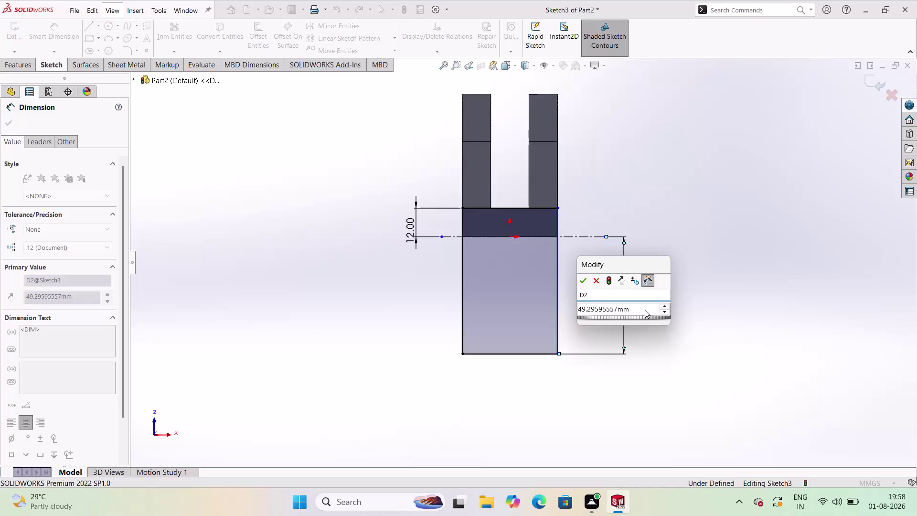
Change the rectangle's vertical dimension value to 39.
double_click(645, 309)
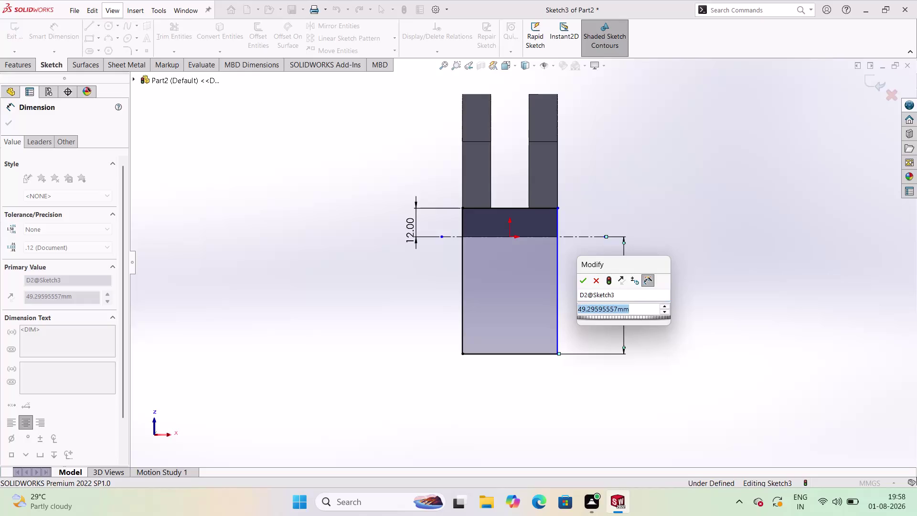
text(39)
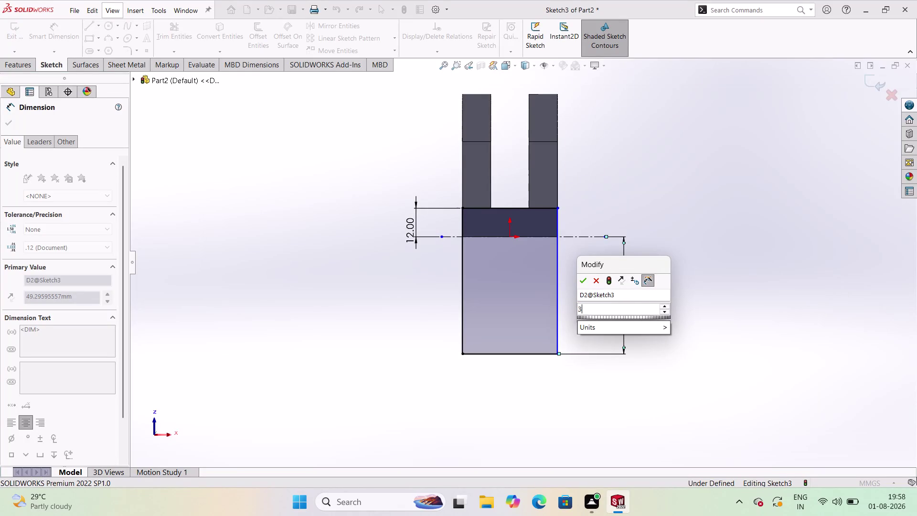
key(9)
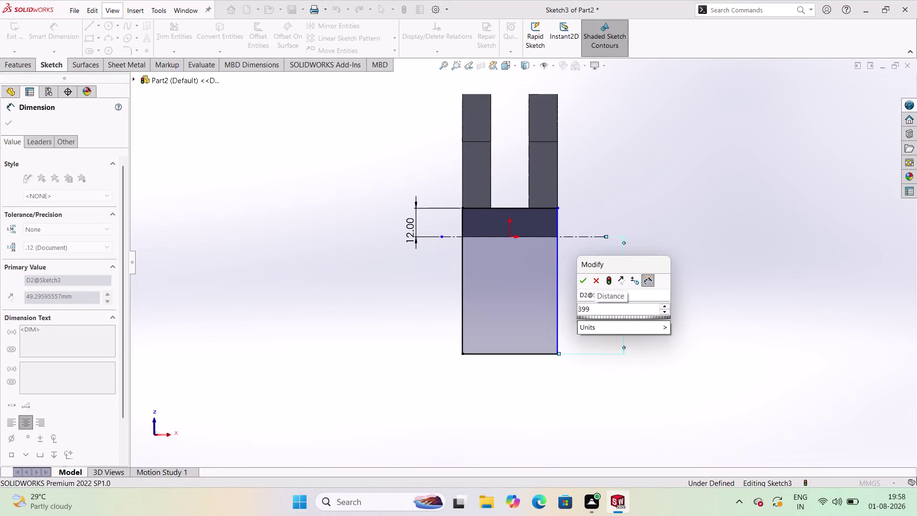
key(BackSpace)
key(Return)
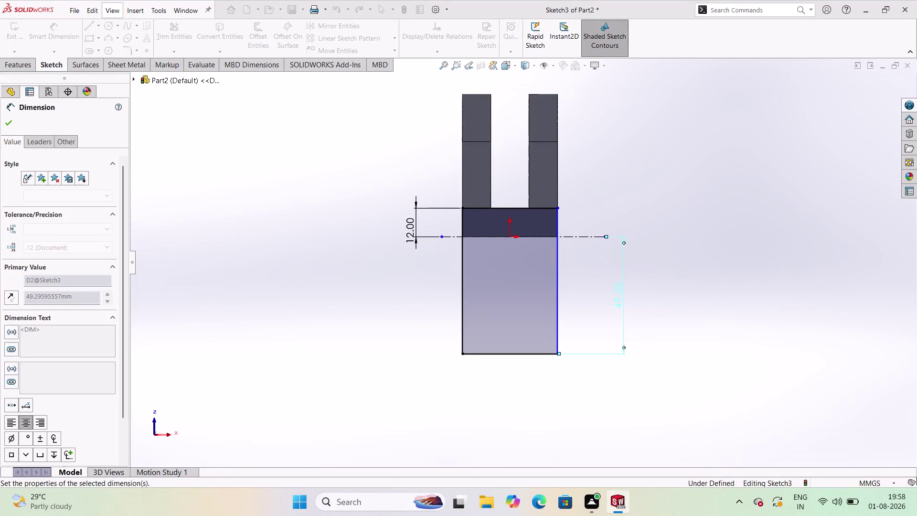
click(676, 265)
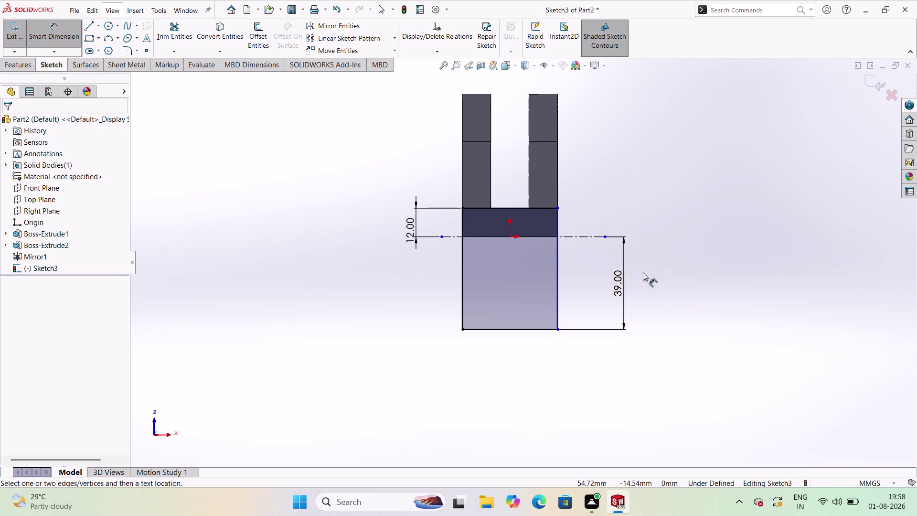
Replace the height dimension with a new top-to-bottom dimension entered as 88-49.
click(621, 279)
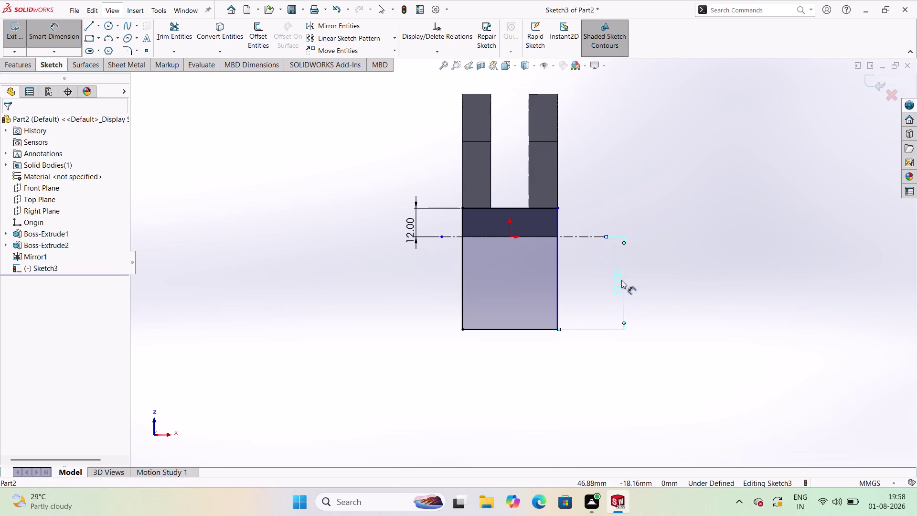
key(Delete)
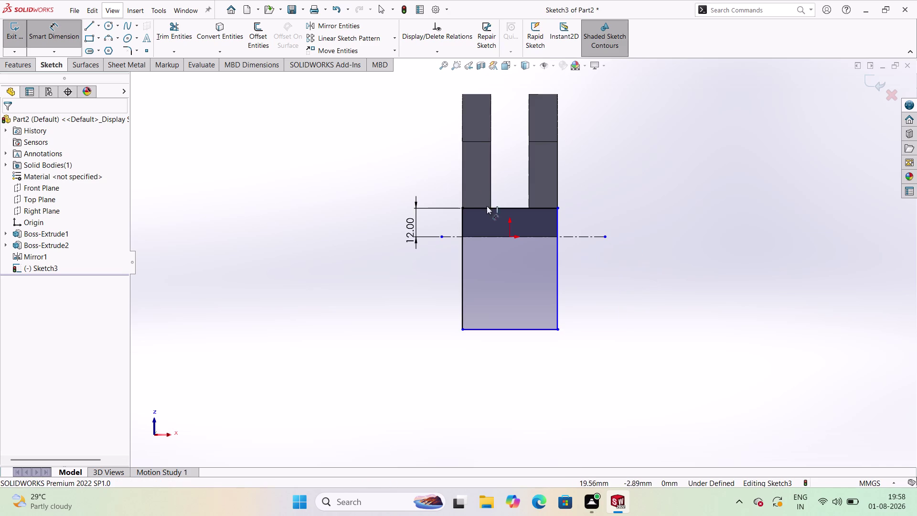
click(545, 207)
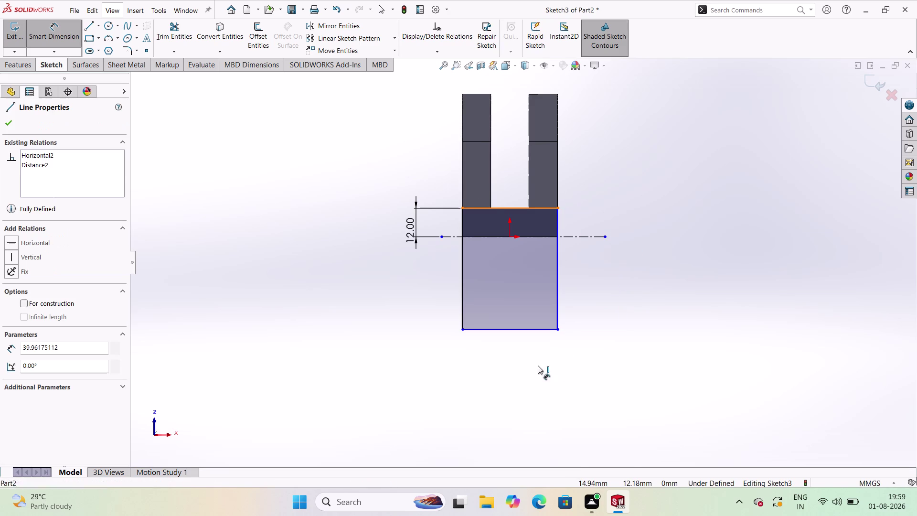
click(541, 328)
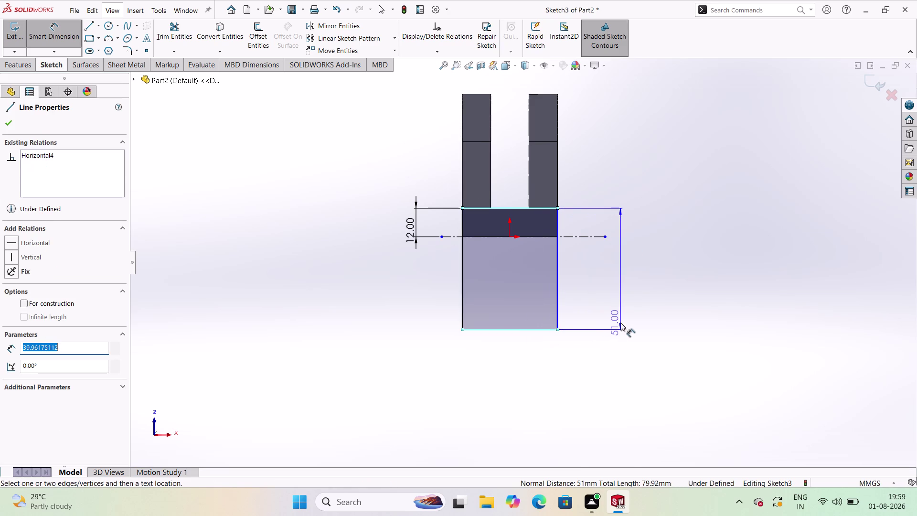
click(623, 322)
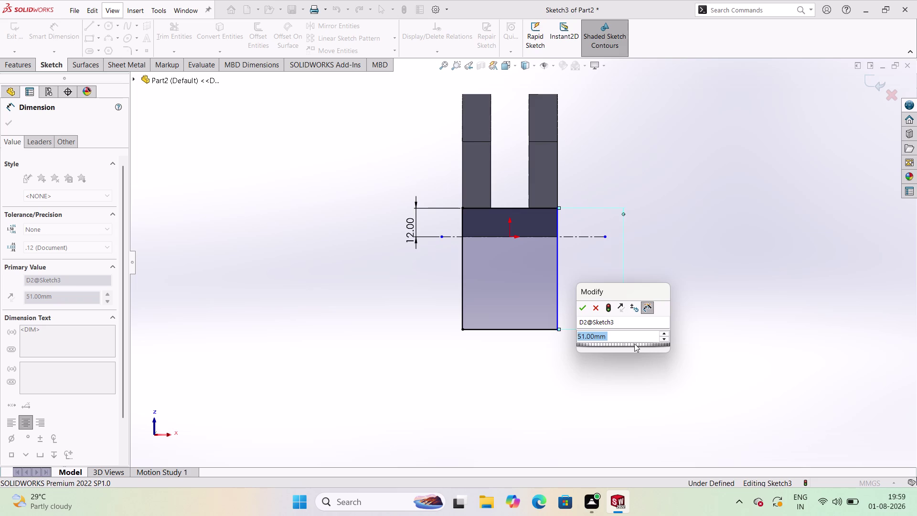
text(88)
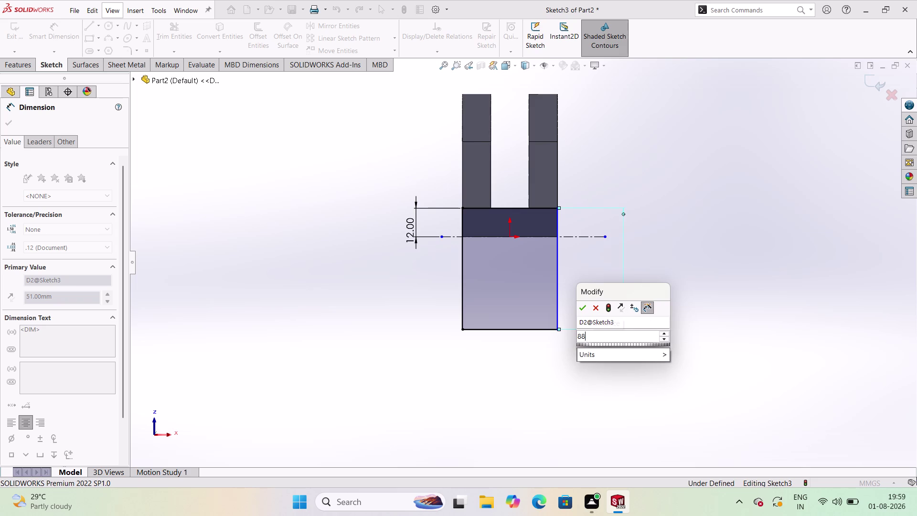
text(-)
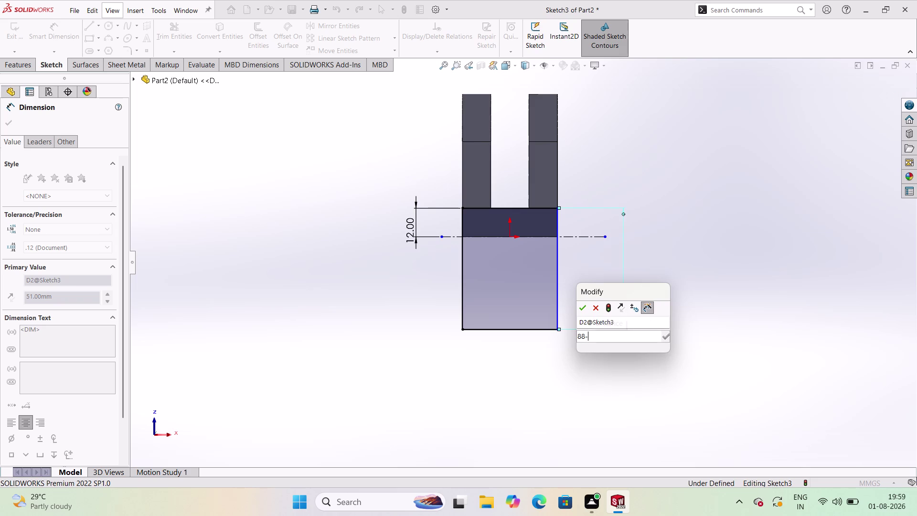
text(49)
key(Return)
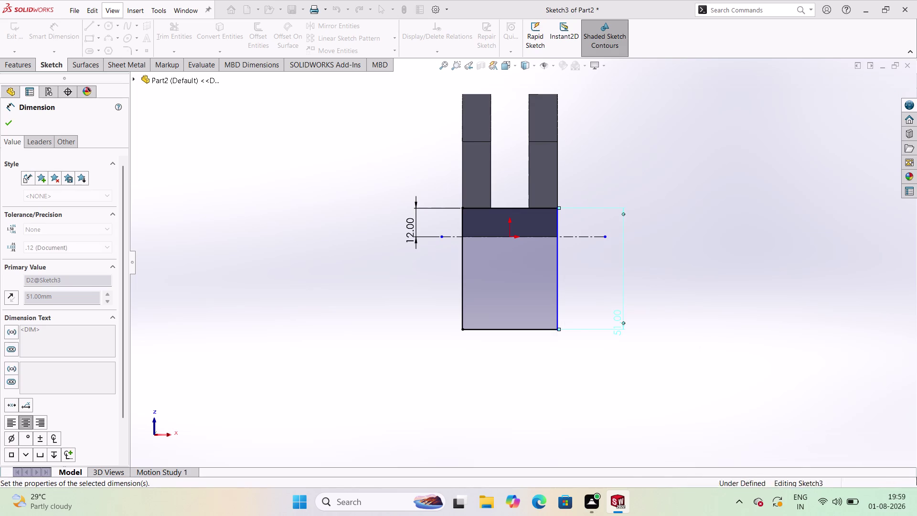
click(646, 334)
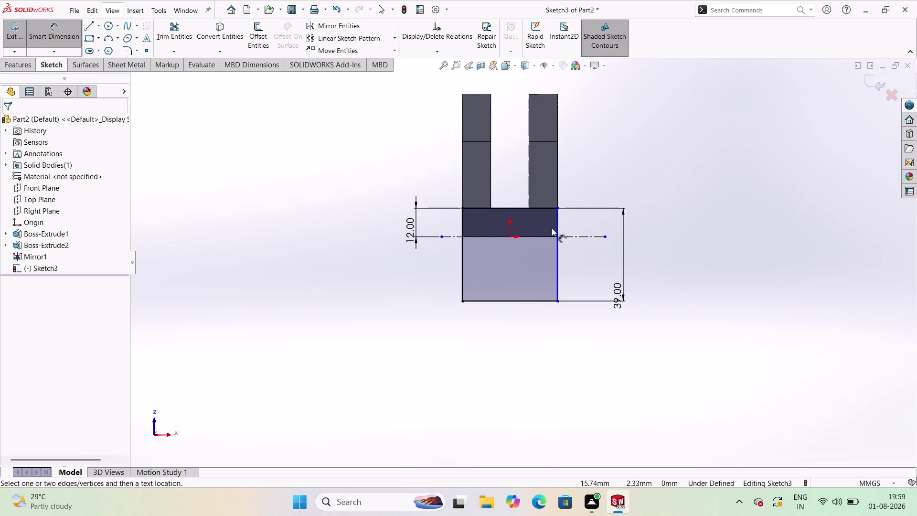
Dimension the rectangle's top edge, keeping the 39.96 width.
click(111, 27)
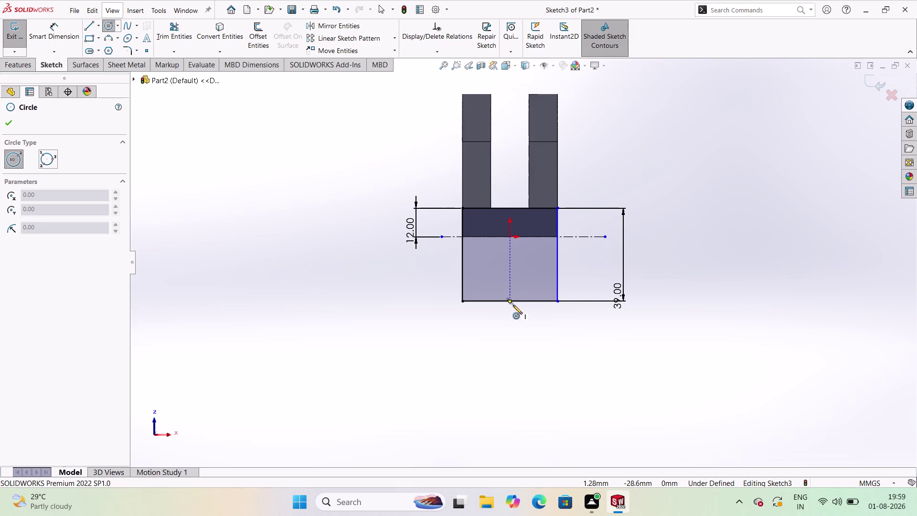
click(60, 34)
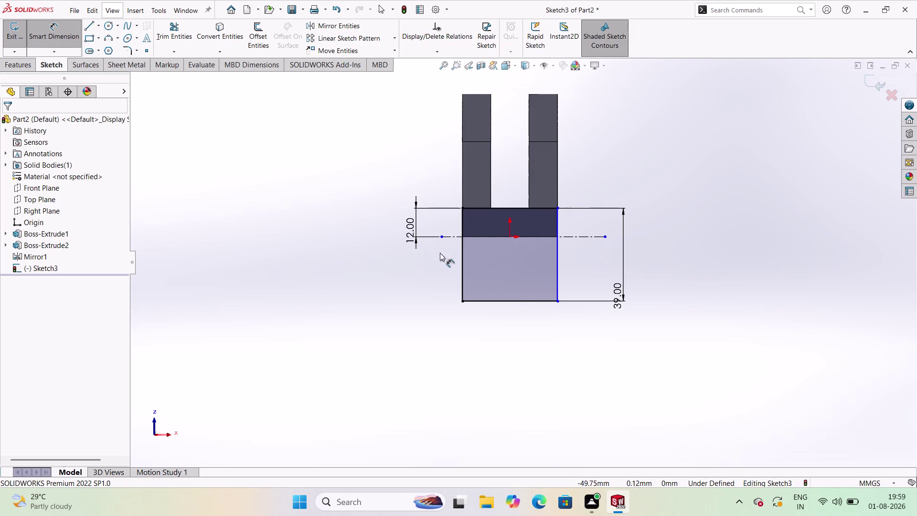
click(520, 208)
click(513, 179)
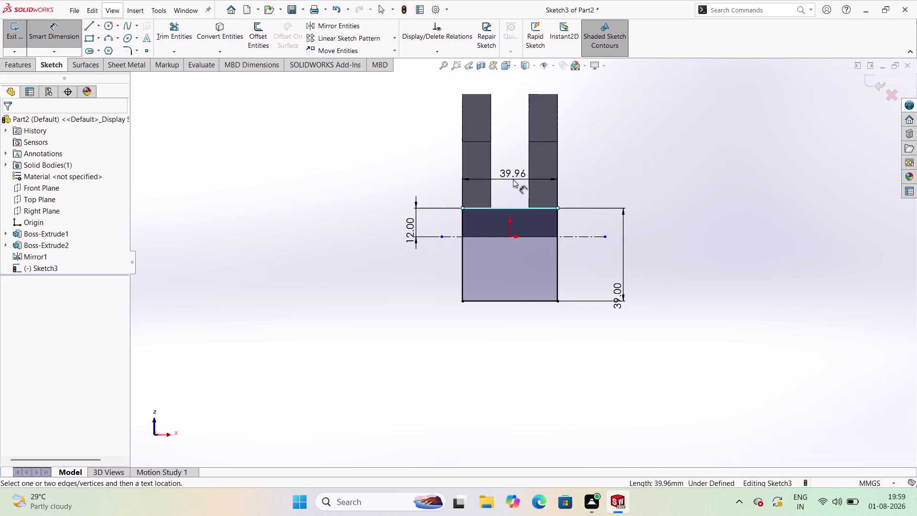
double_click(511, 175)
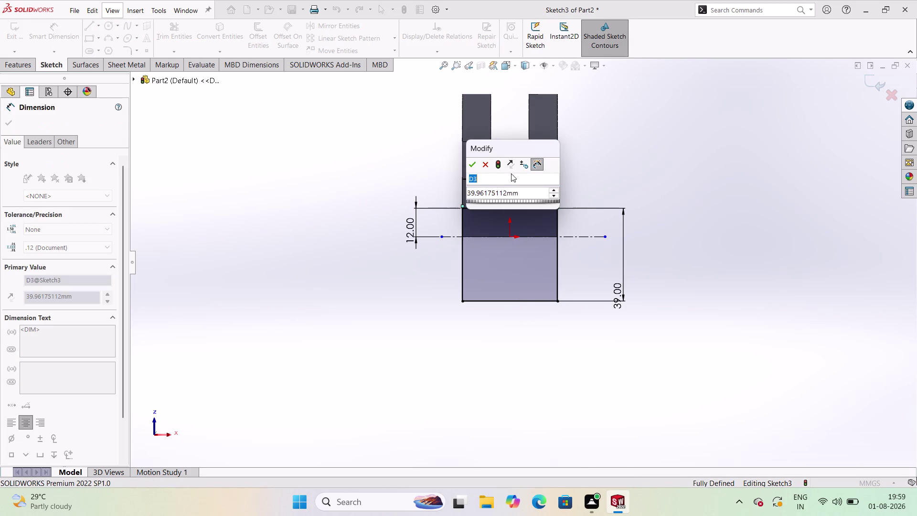
text(40)
key(Return)
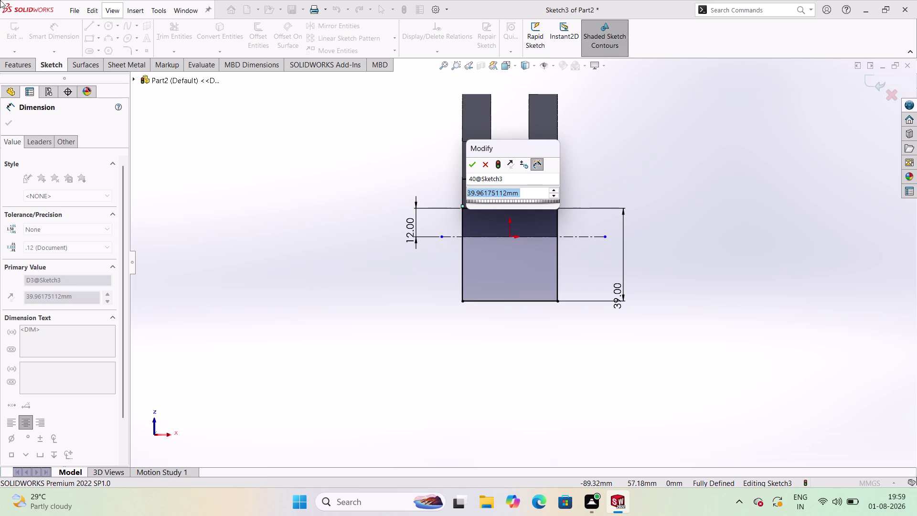
click(466, 159)
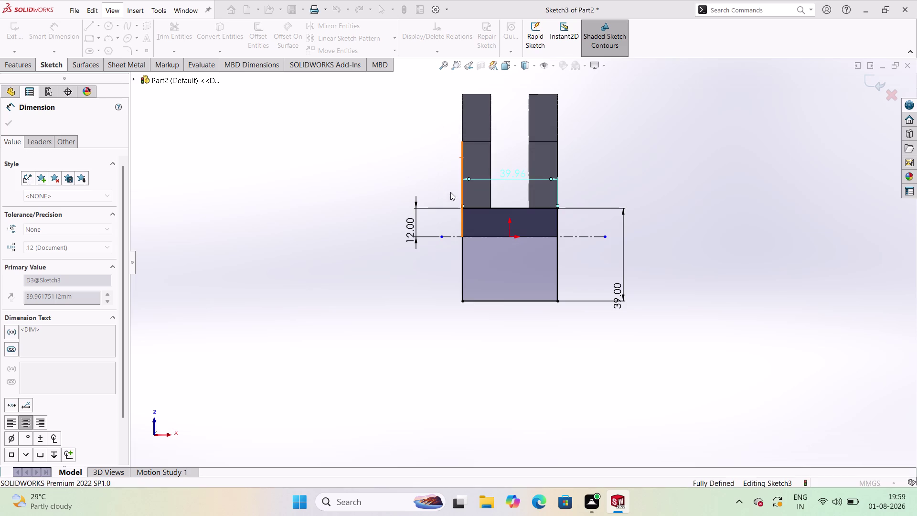
click(180, 177)
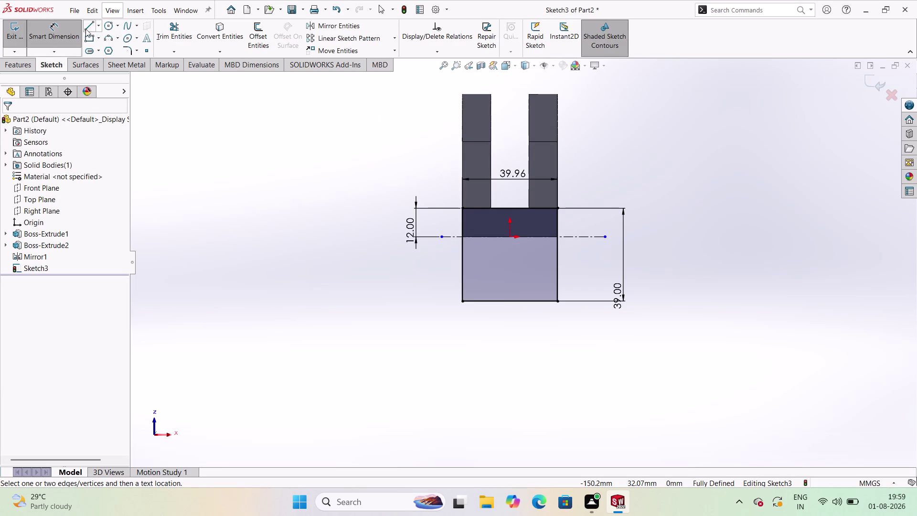
click(53, 38)
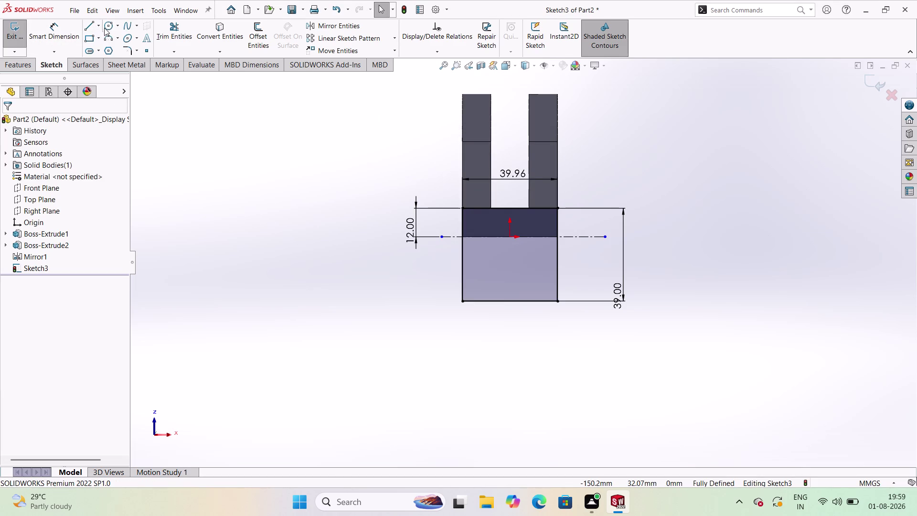
Draw a circle at the bottom edge midpoint and dimension it Ø40.
click(104, 27)
click(479, 285)
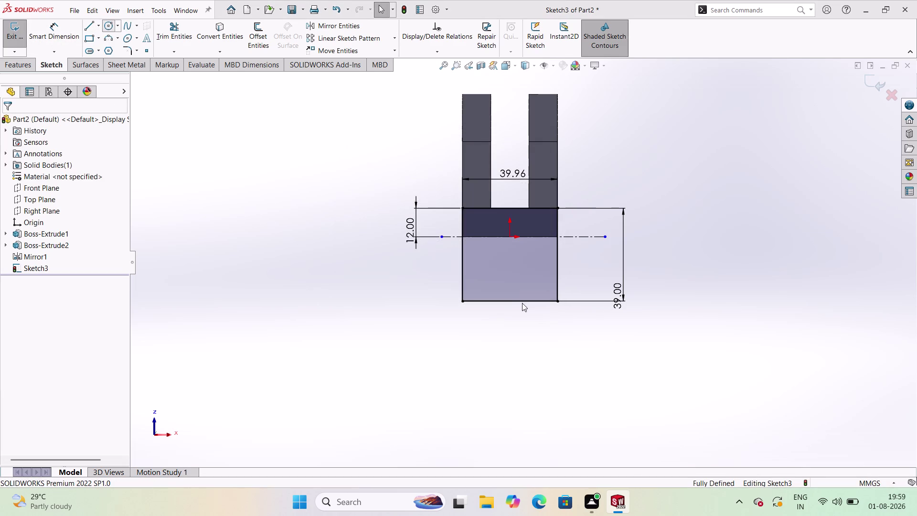
click(510, 303)
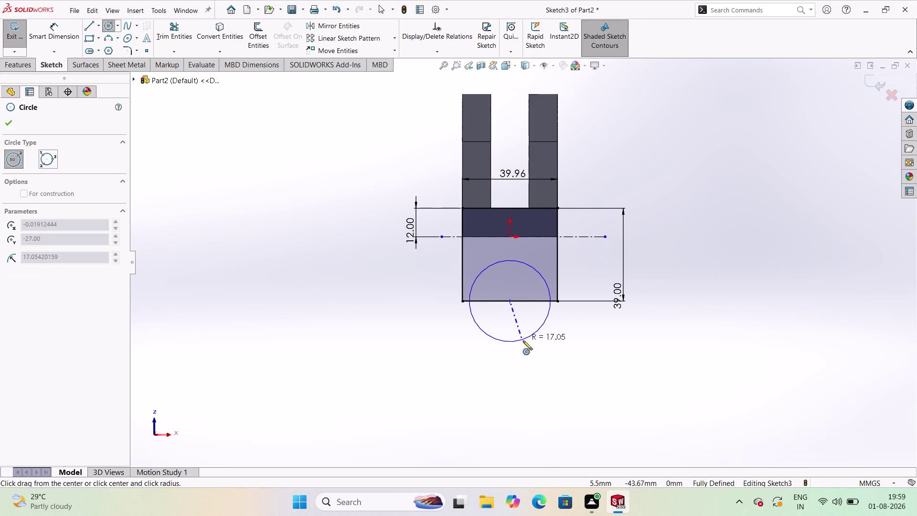
click(524, 341)
click(44, 34)
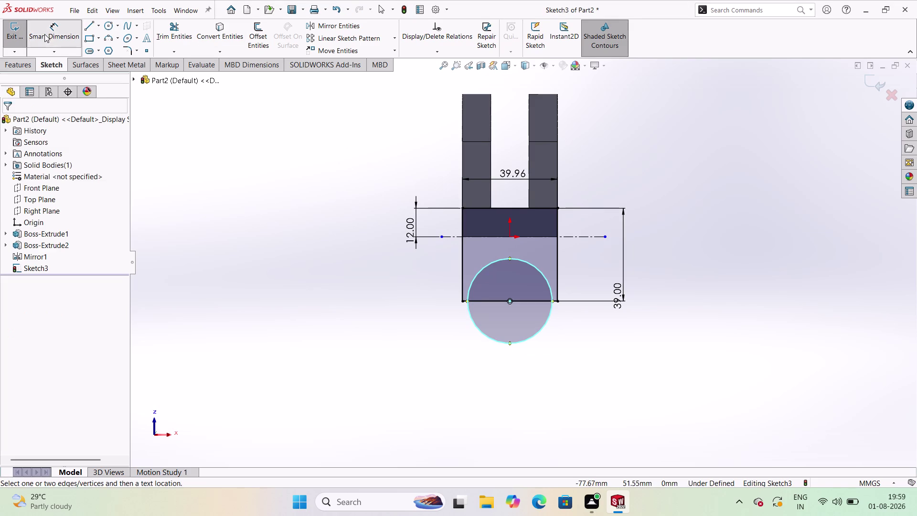
click(496, 340)
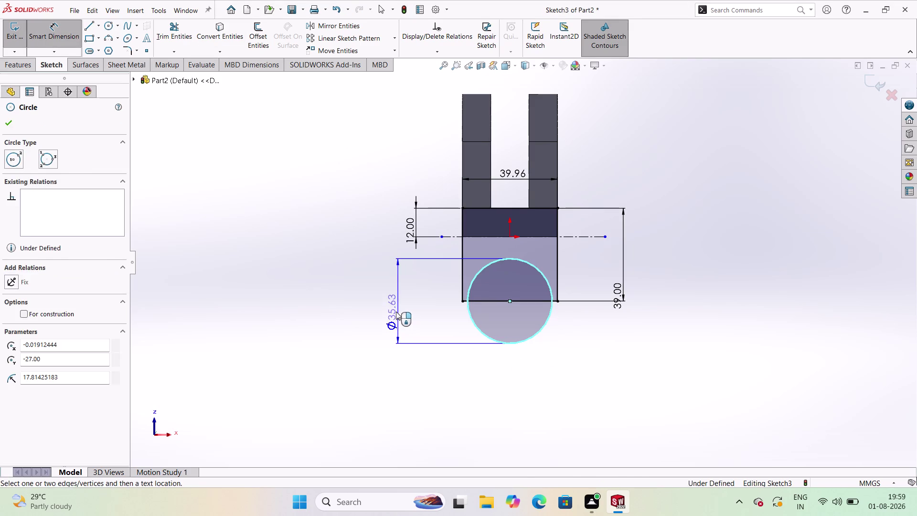
click(396, 312)
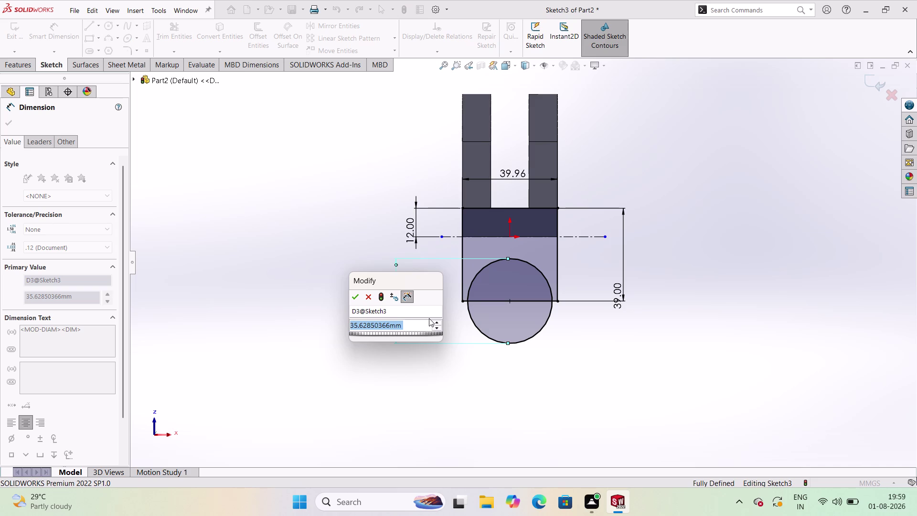
text(40)
key(Return)
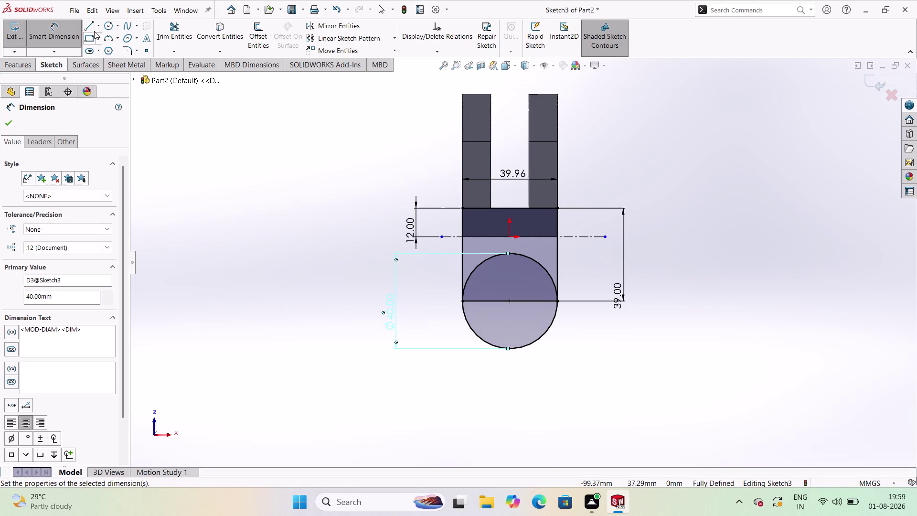
click(108, 28)
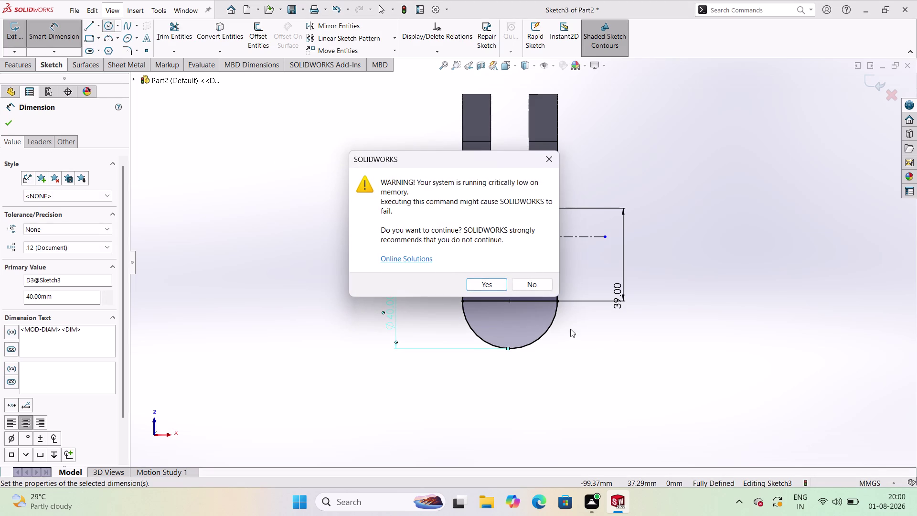
Add a concentric hole circle at the arc centre dimensioned Ø16.
click(495, 287)
click(512, 302)
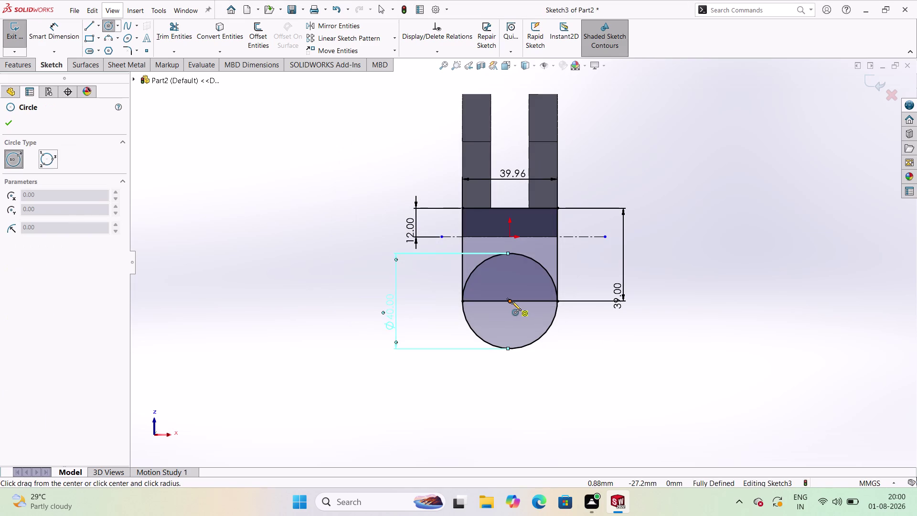
click(520, 321)
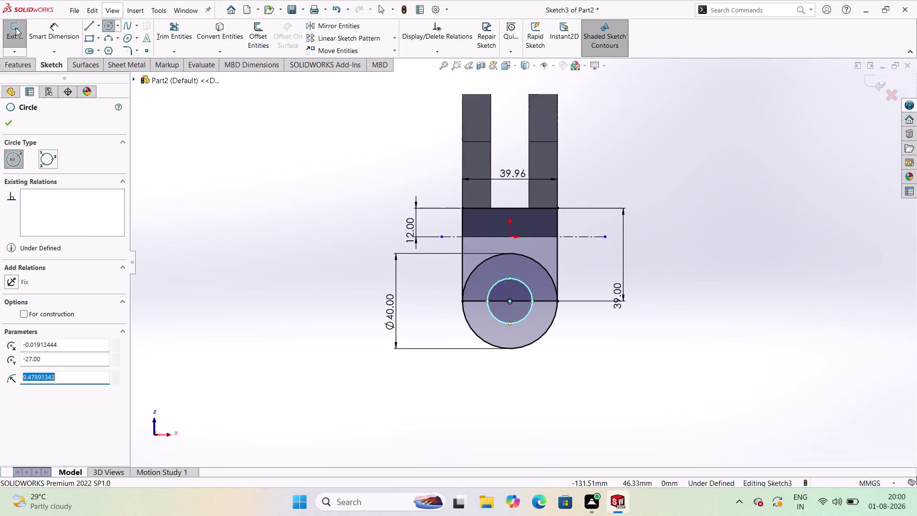
click(63, 38)
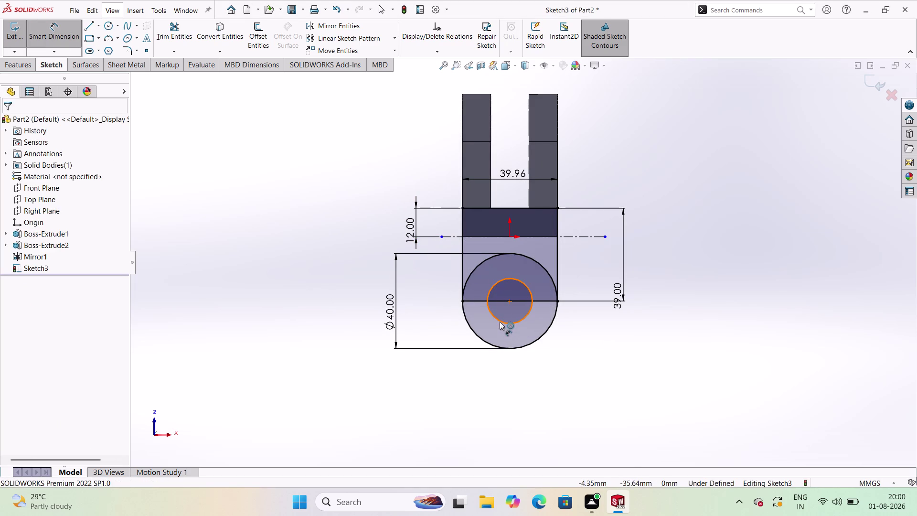
drag(500, 321, 510, 323)
drag(594, 326, 599, 326)
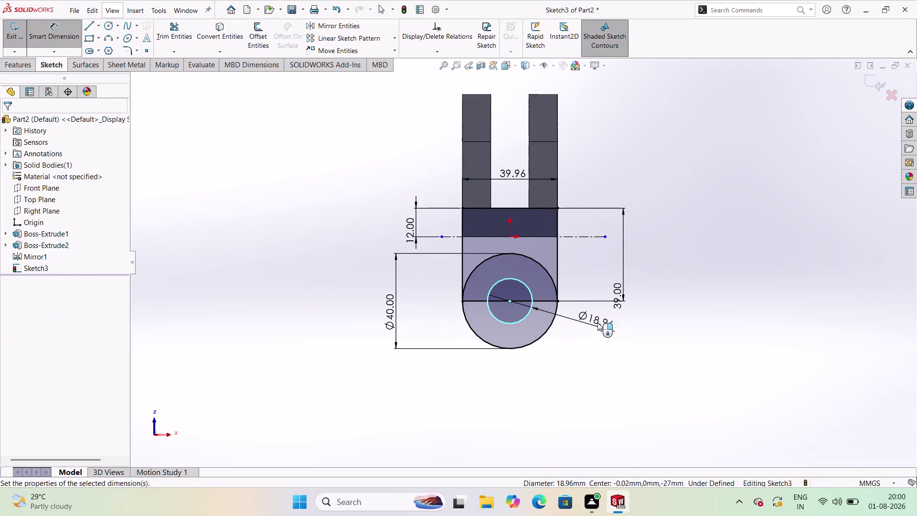
text(16)
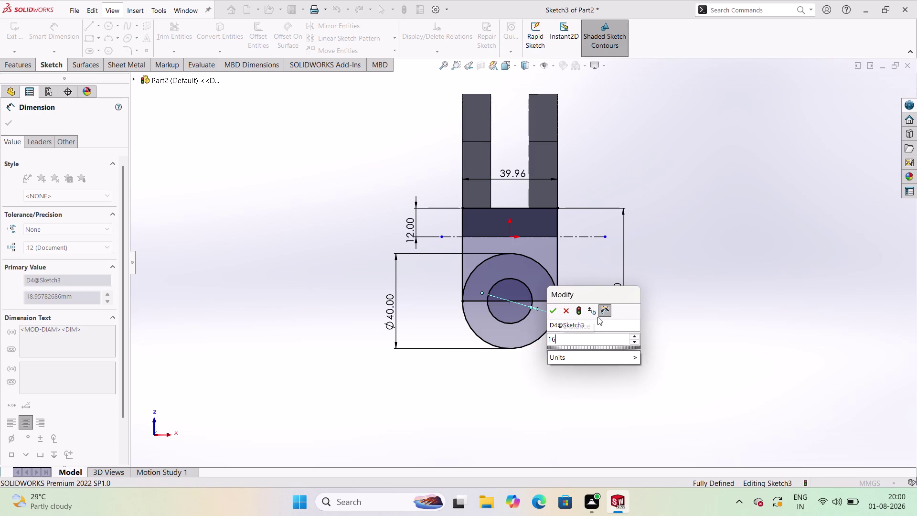
key(Return)
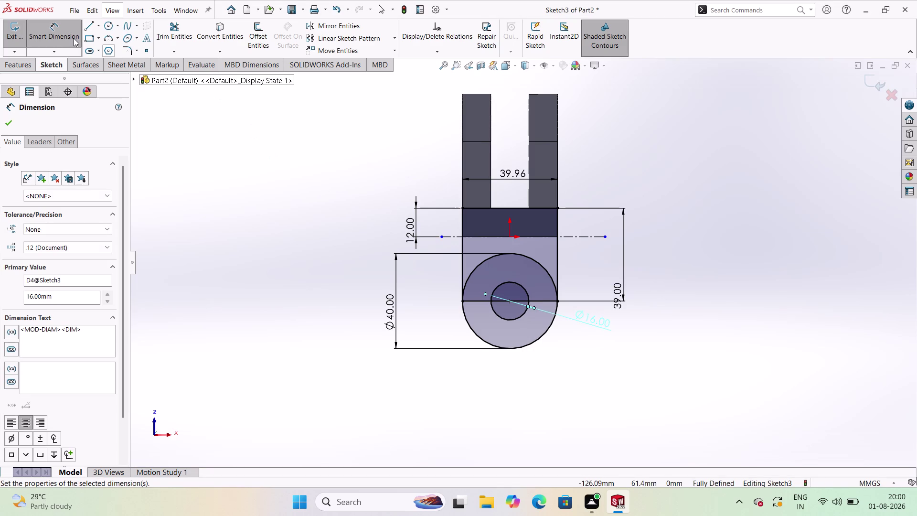
Trim away the Ø40 circle's upper arc, then exit Sketch3.
click(71, 38)
click(171, 28)
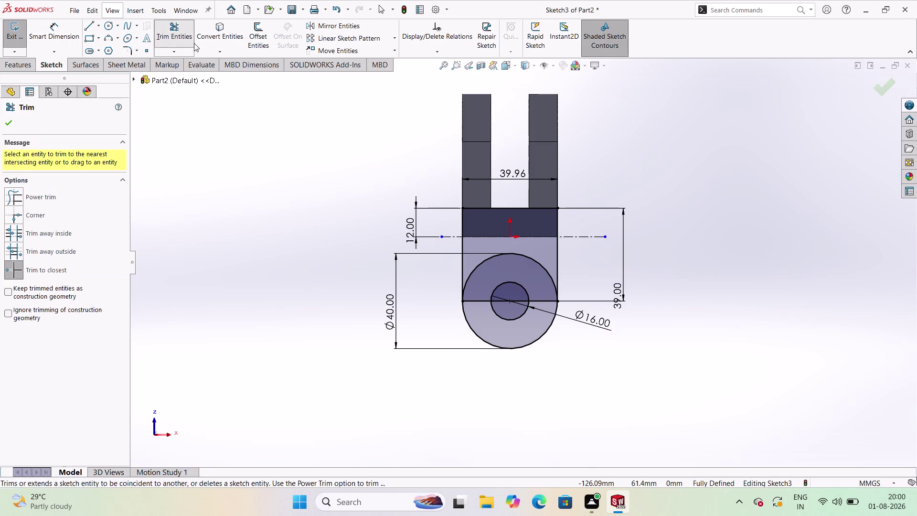
click(477, 303)
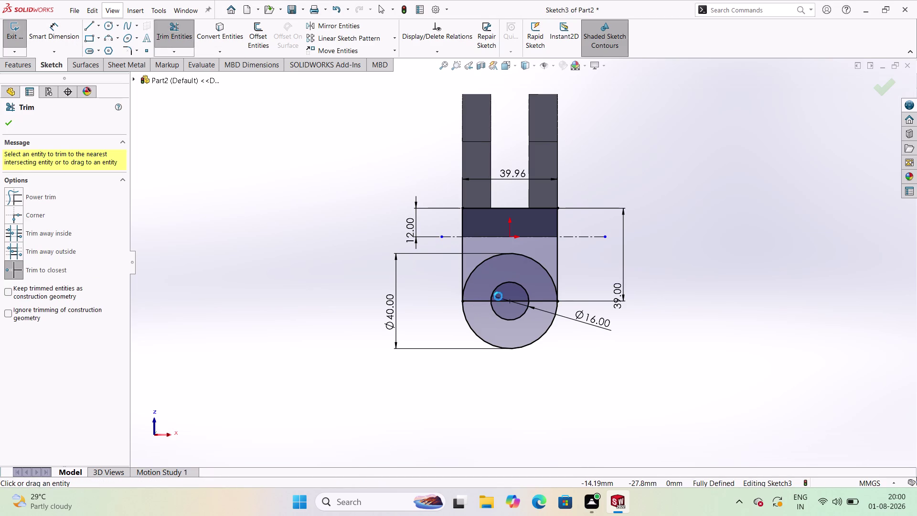
click(500, 260)
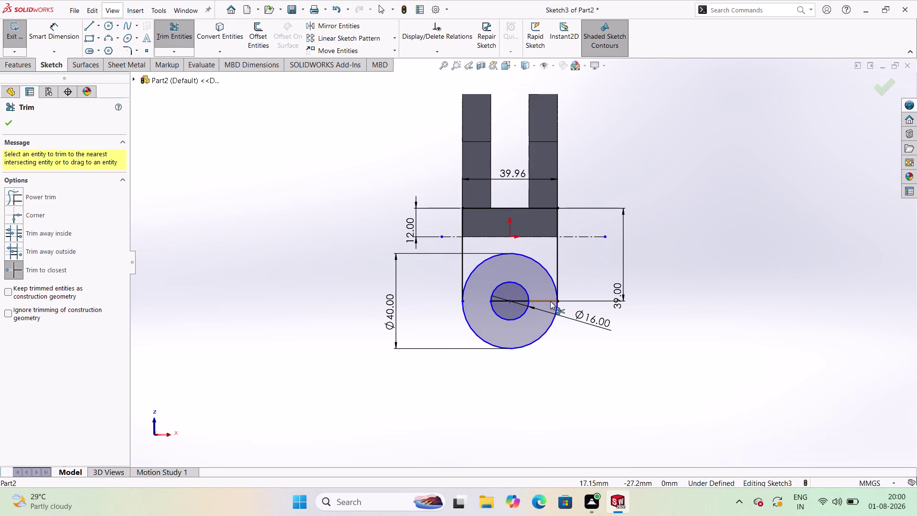
click(551, 301)
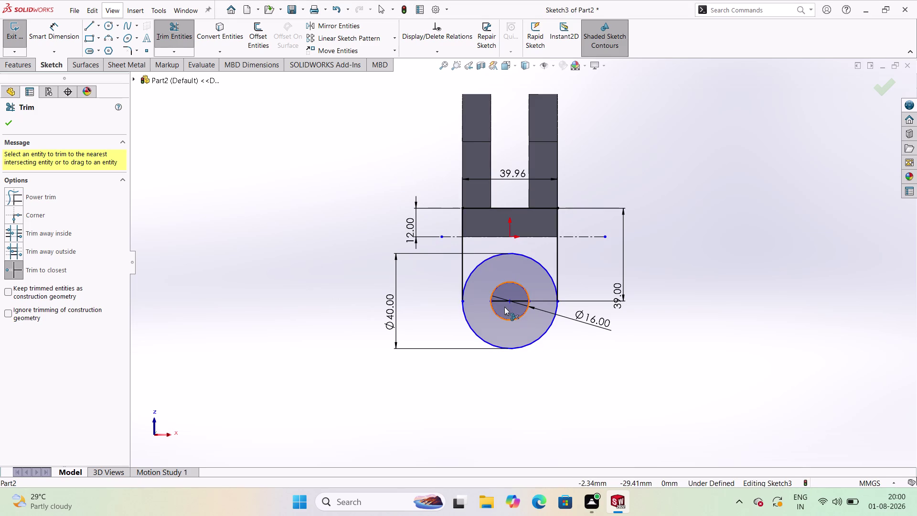
click(502, 300)
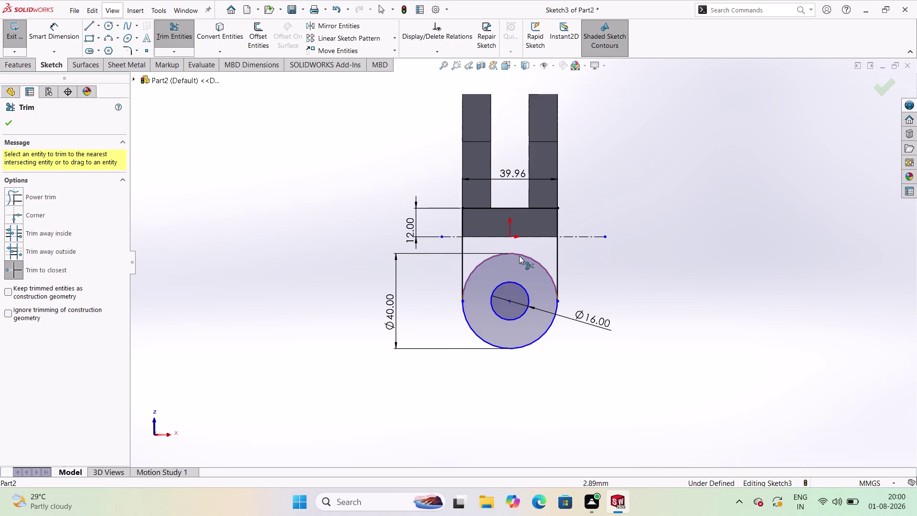
click(522, 253)
click(177, 39)
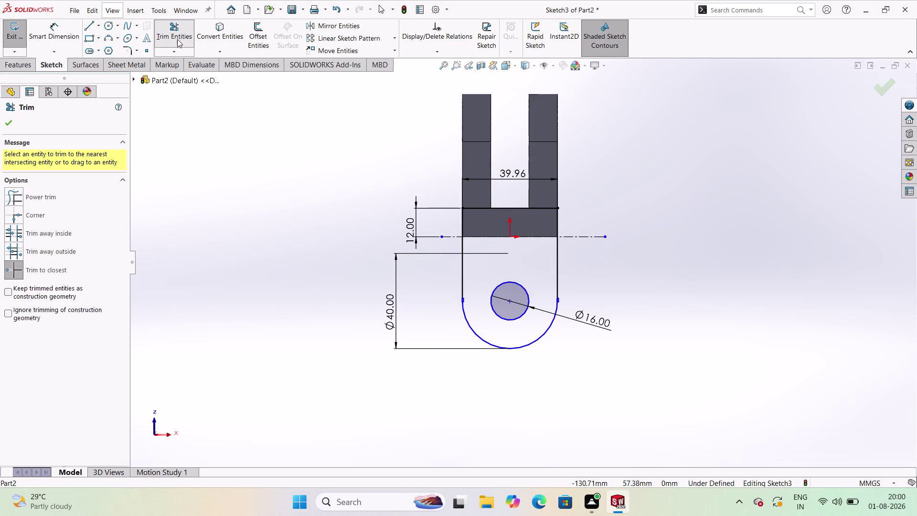
click(49, 35)
click(20, 32)
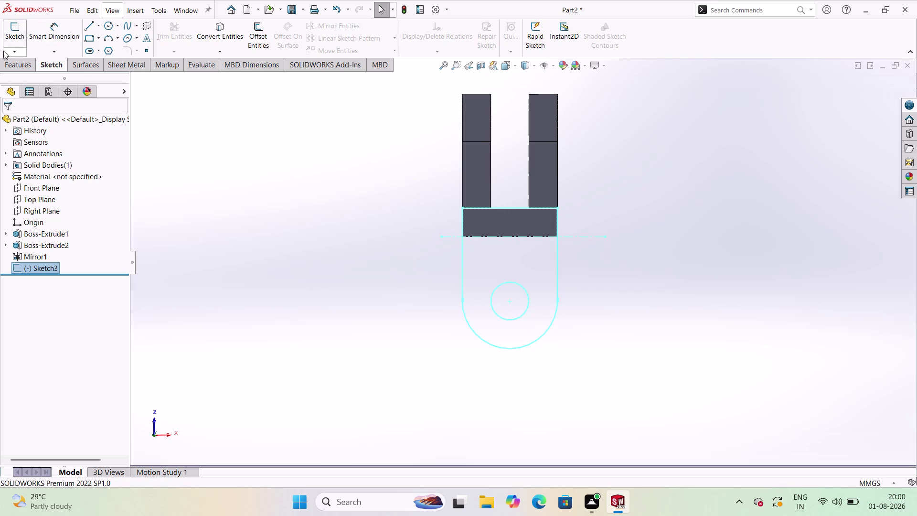
click(26, 69)
click(17, 44)
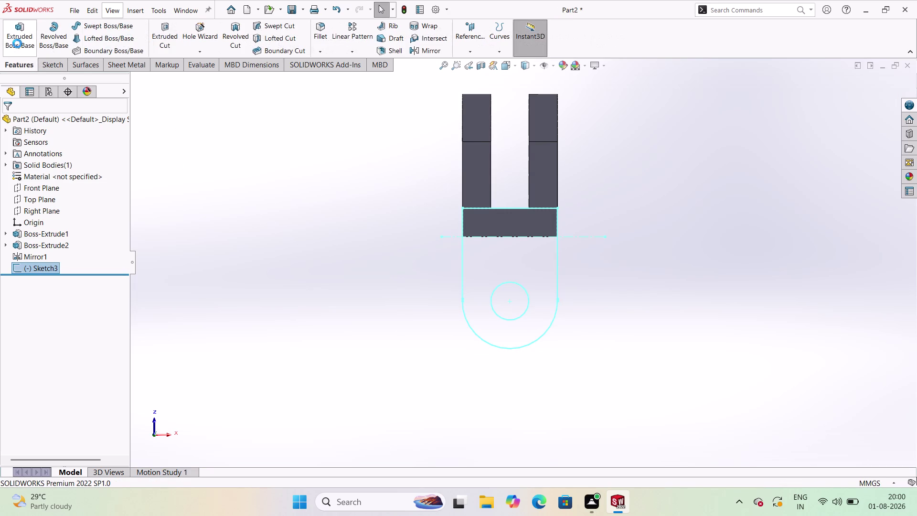
click(494, 285)
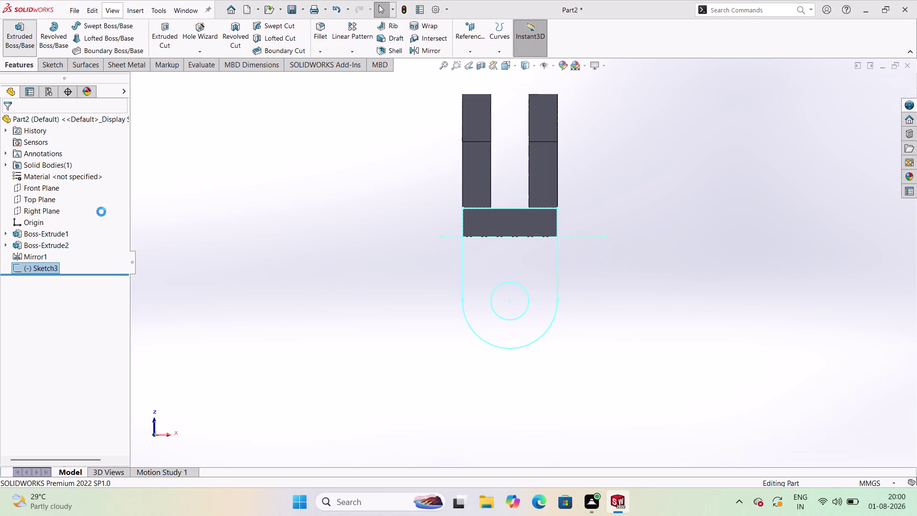
middle_drag(292, 219, 246, 277)
scroll(down, 3)
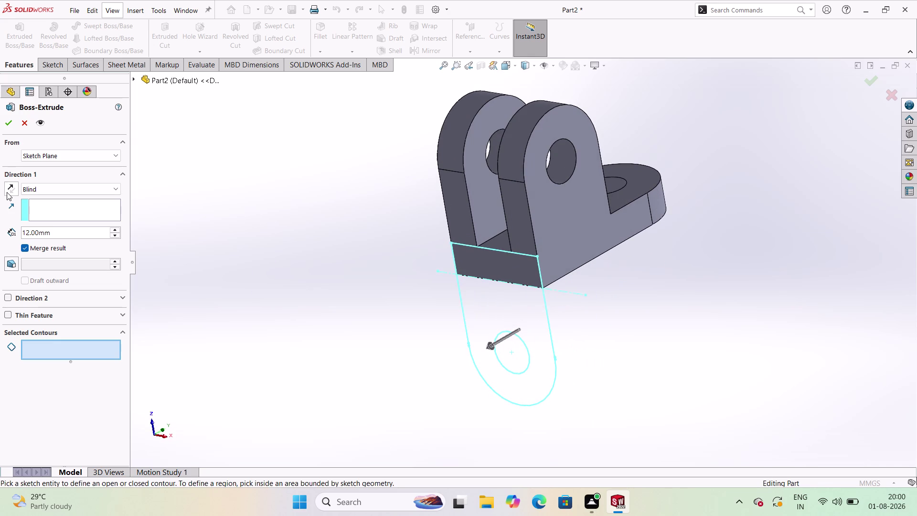
click(7, 192)
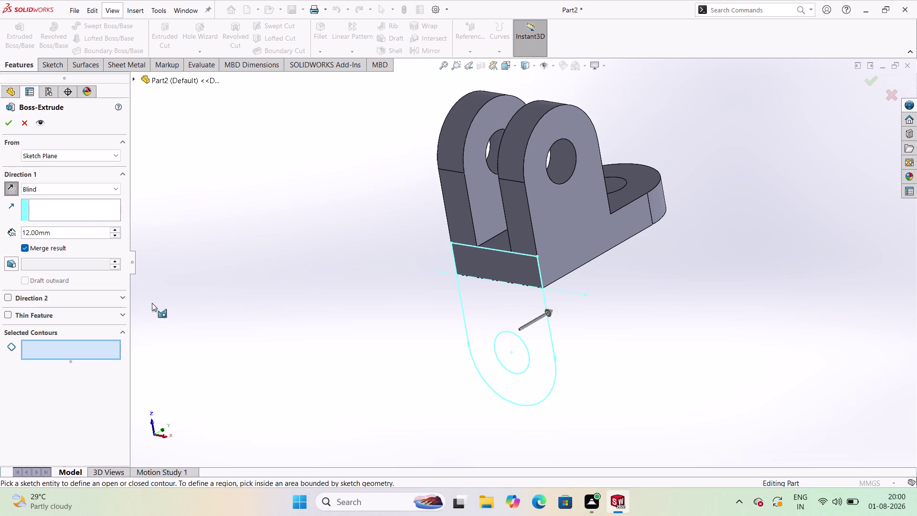
click(6, 119)
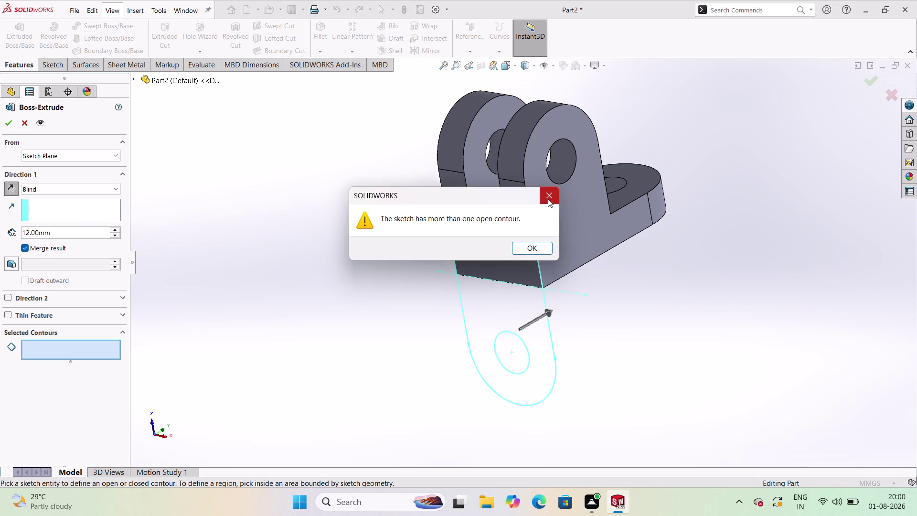
click(549, 194)
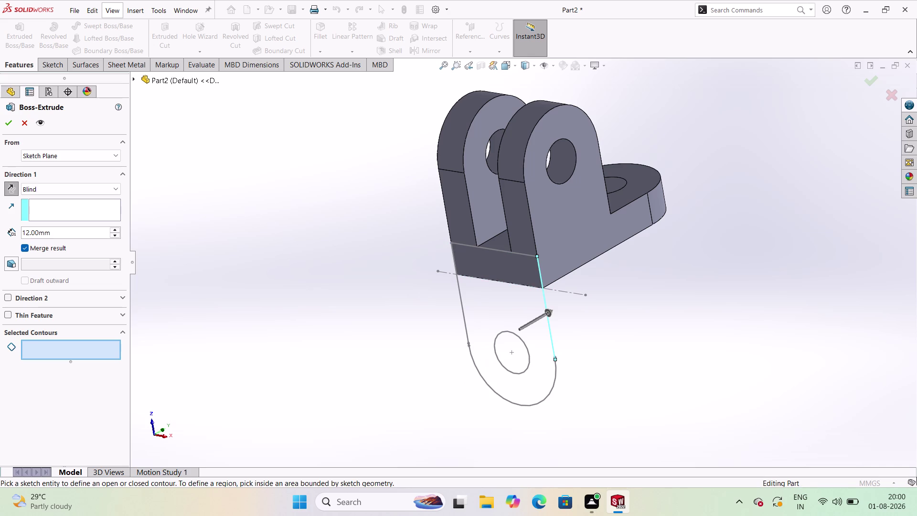
click(24, 121)
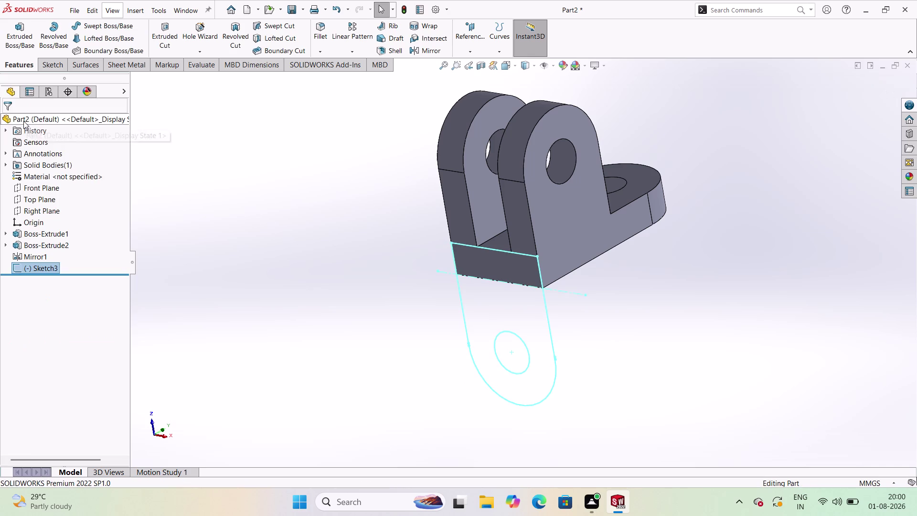
Cancel an Edit Sketch Plane attempt on Sketch3 and choose Edit Sketch instead.
double_click(46, 264)
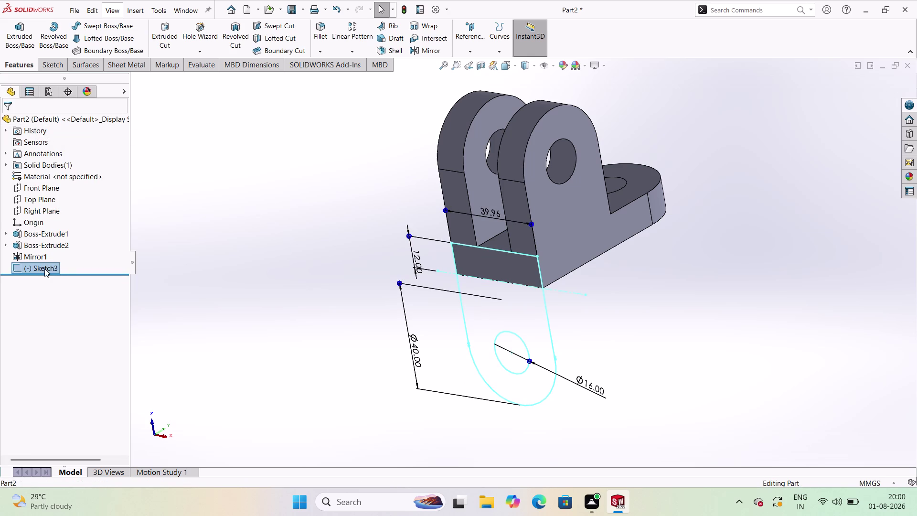
click(48, 266)
click(58, 243)
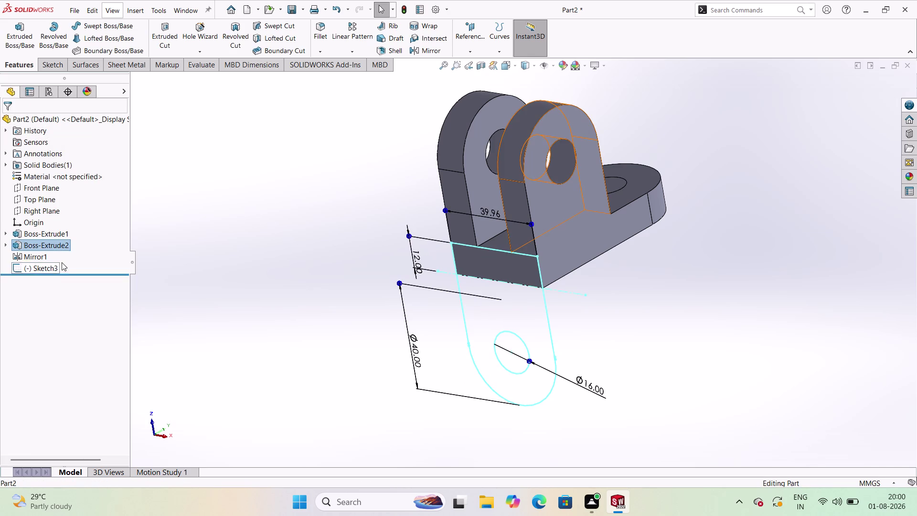
click(52, 268)
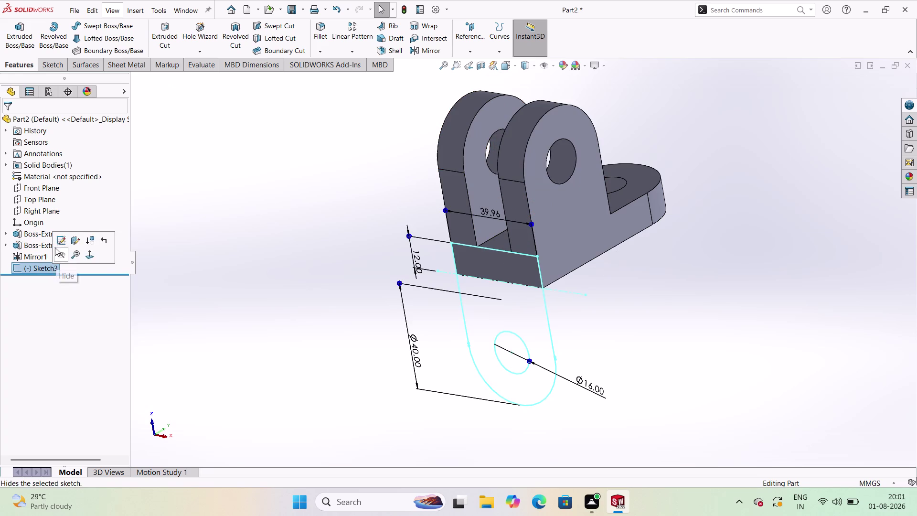
click(69, 237)
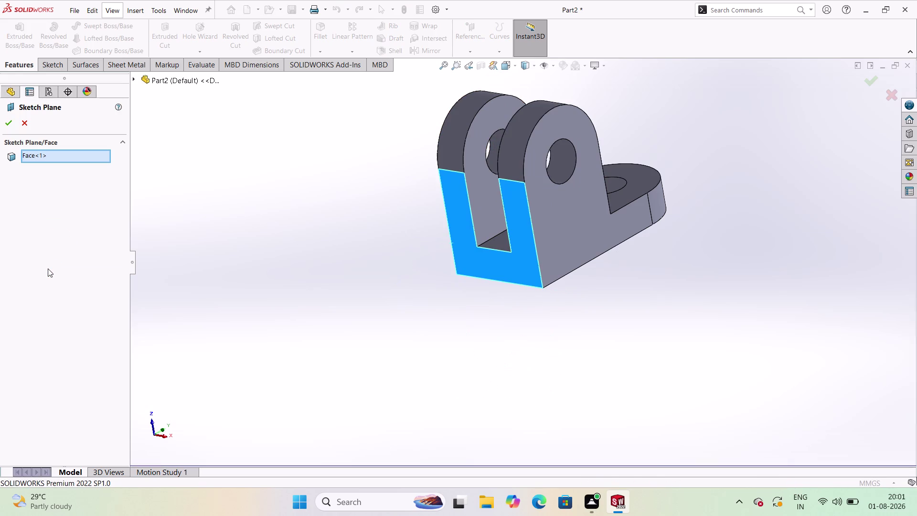
click(28, 125)
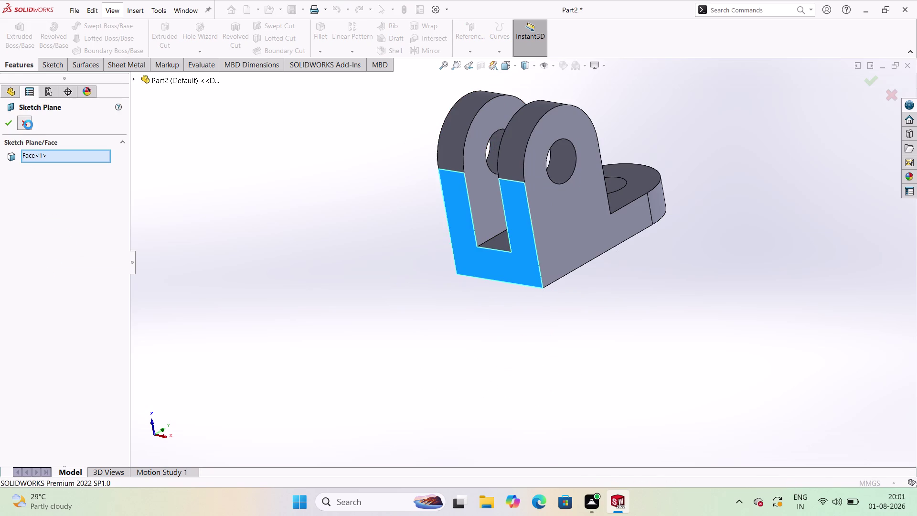
click(54, 270)
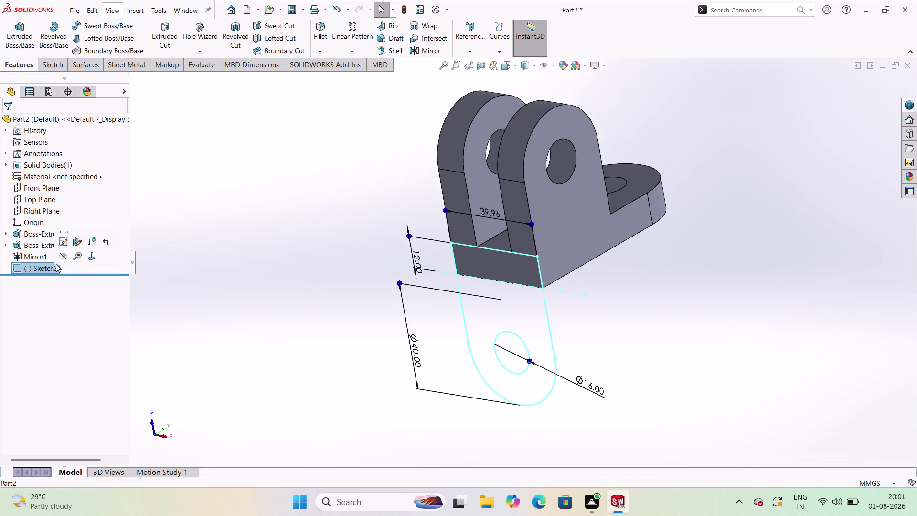
click(53, 267)
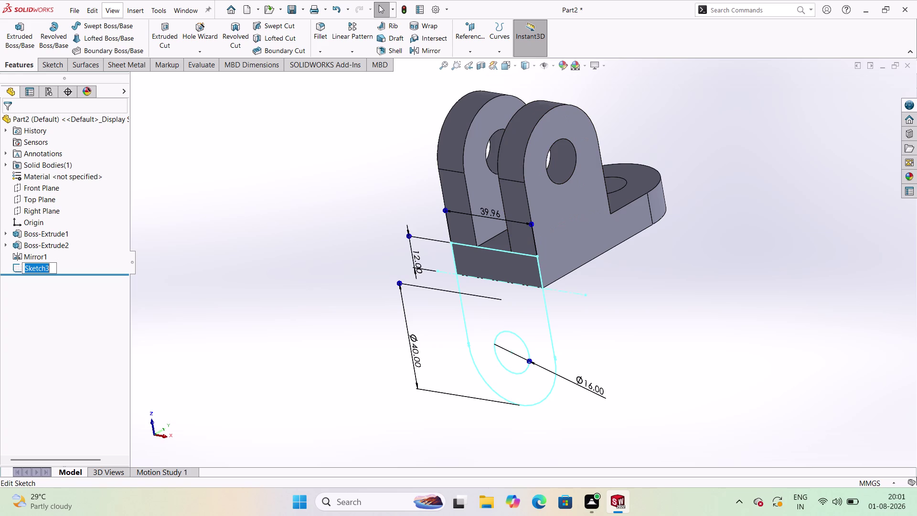
click(56, 267)
click(100, 310)
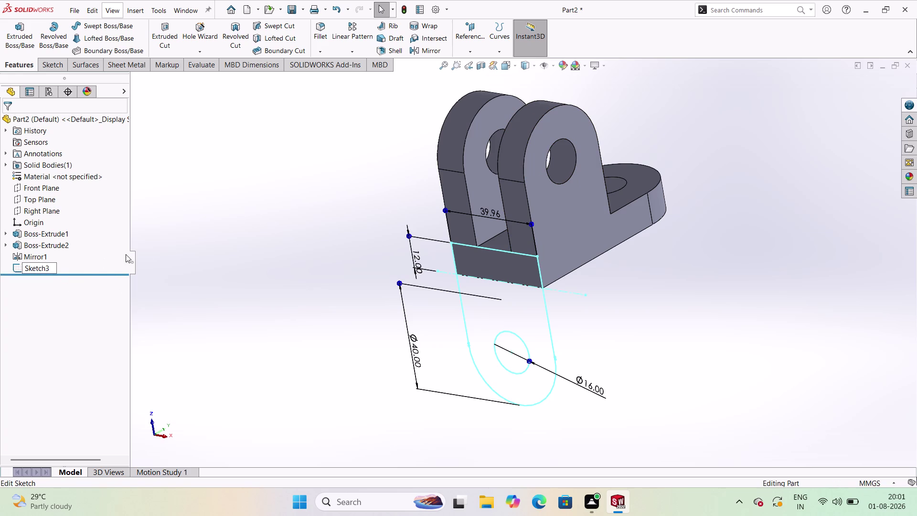
click(189, 224)
click(50, 269)
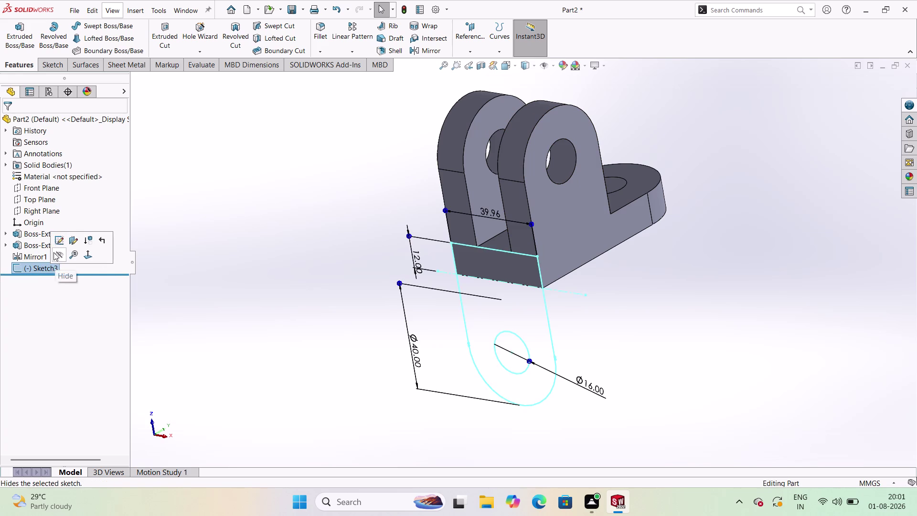
click(54, 247)
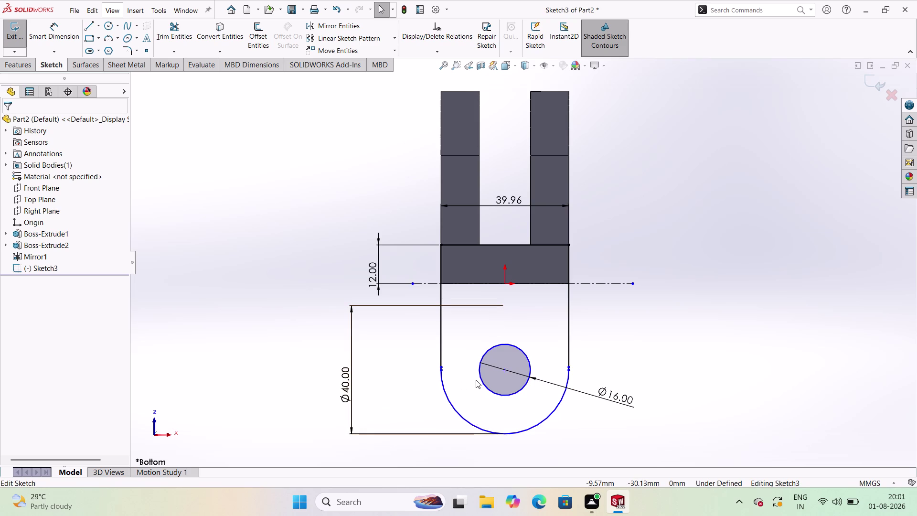
Undo back to the full Ø40 circle with its 39 mm centre distance, fully defined.
key(ctrl+z)
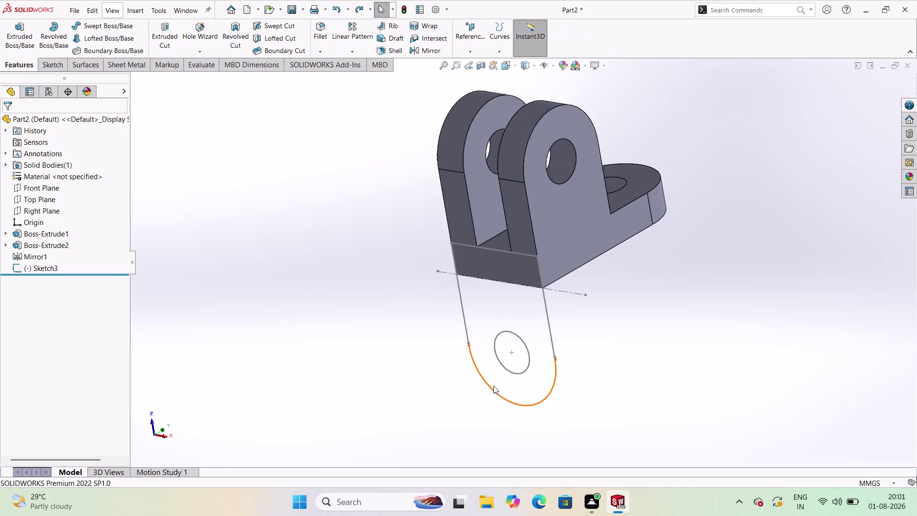
key(ctrl+z)
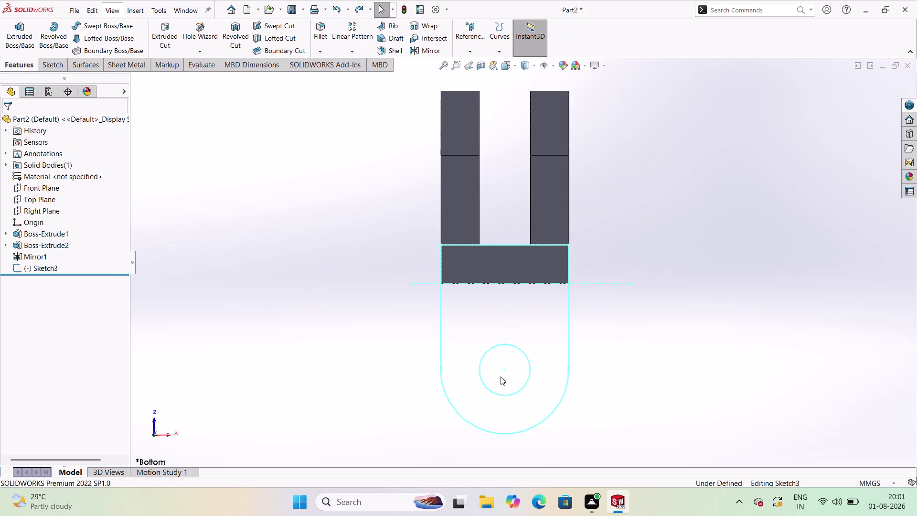
key(ctrl+z)
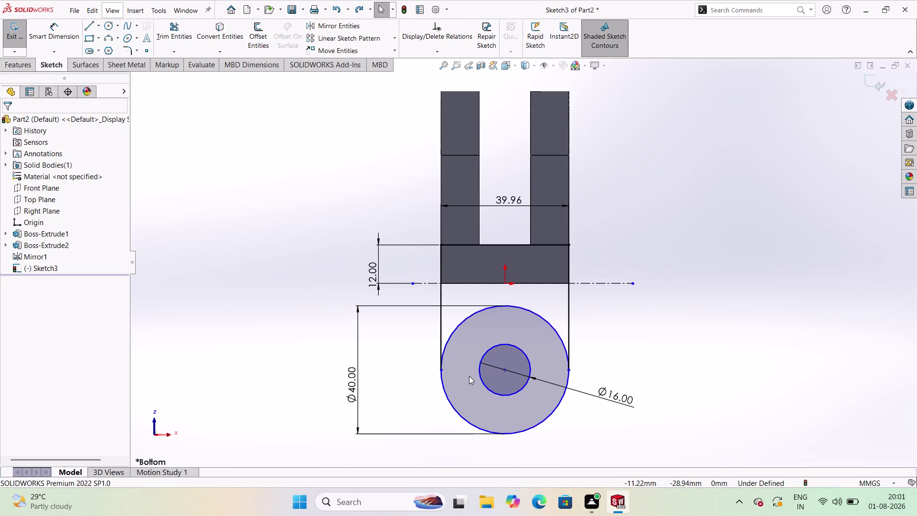
key(ctrl+z)
key(ctrl+z)
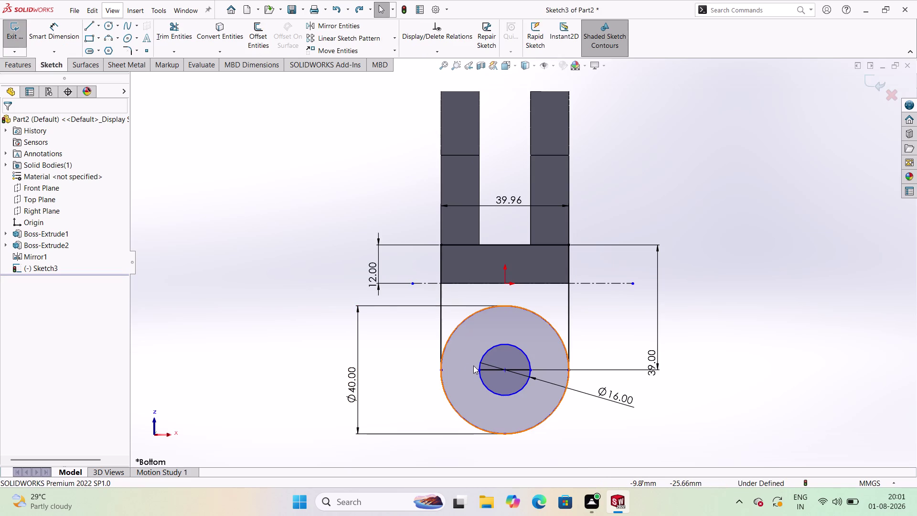
key(ctrl+z)
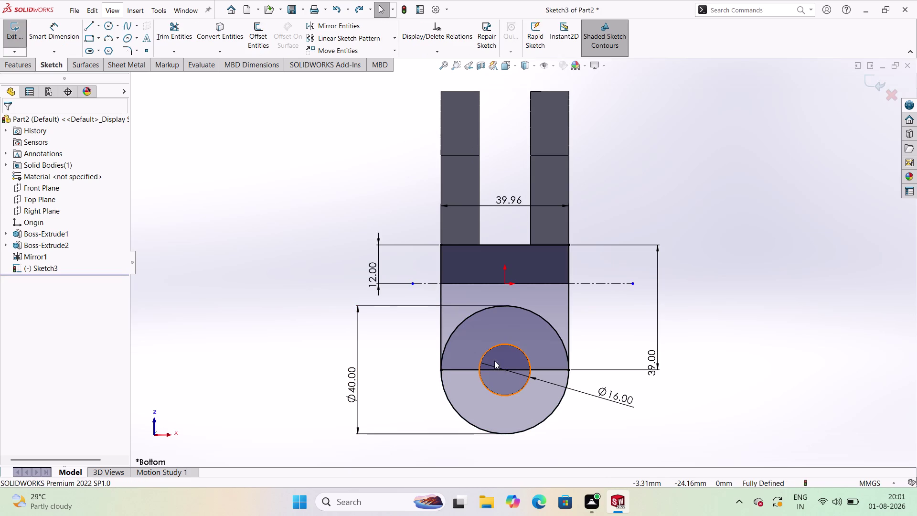
click(421, 391)
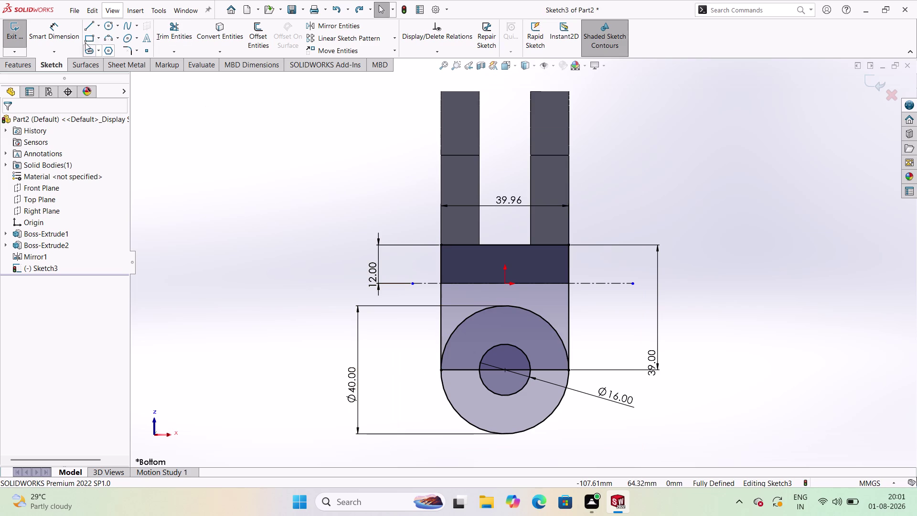
double_click(172, 34)
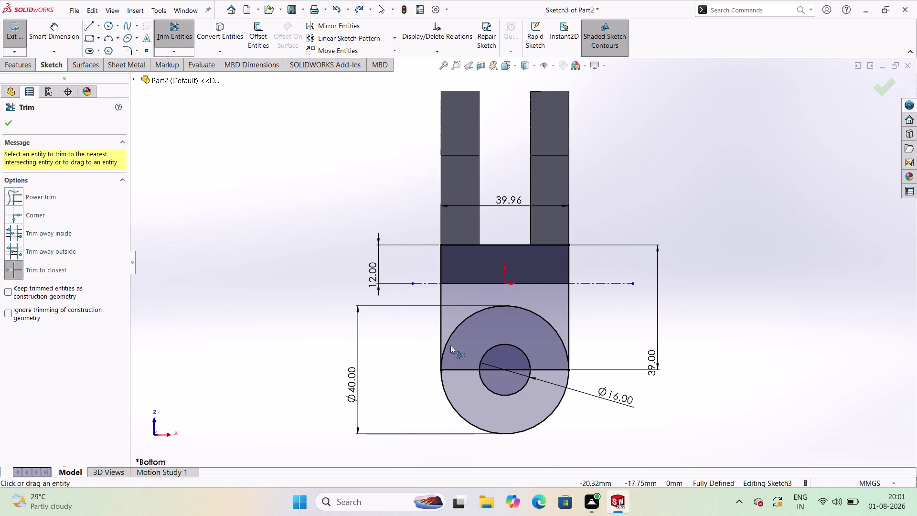
Trim the Ø40 circle's upper half and the rectangle's bottom edge, accepting the relation warning.
click(459, 327)
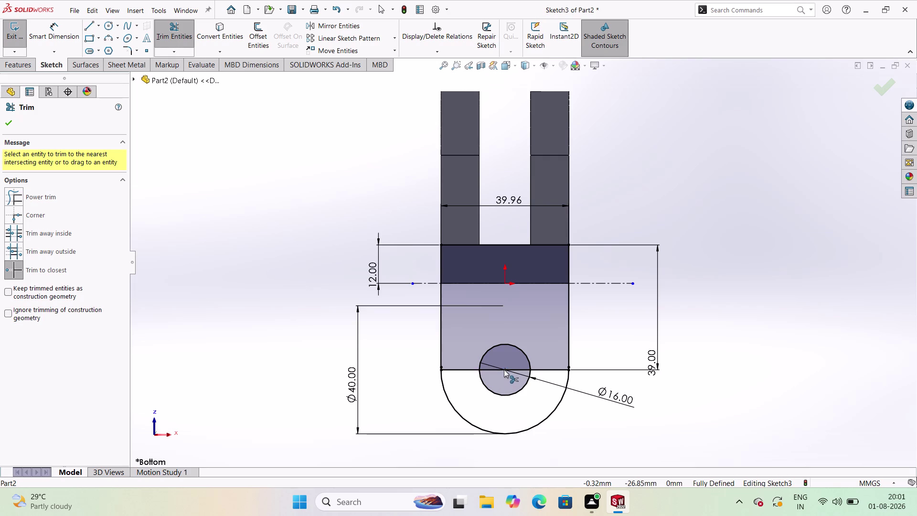
click(458, 370)
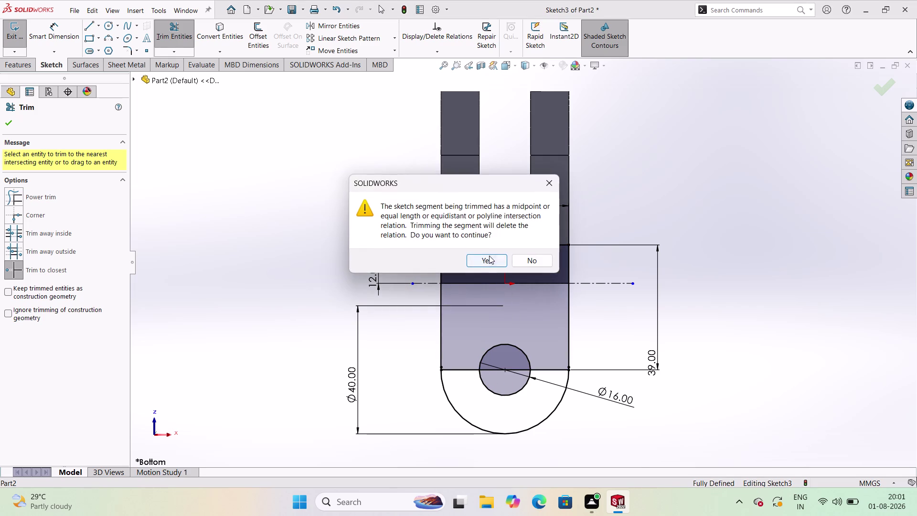
click(489, 256)
click(546, 368)
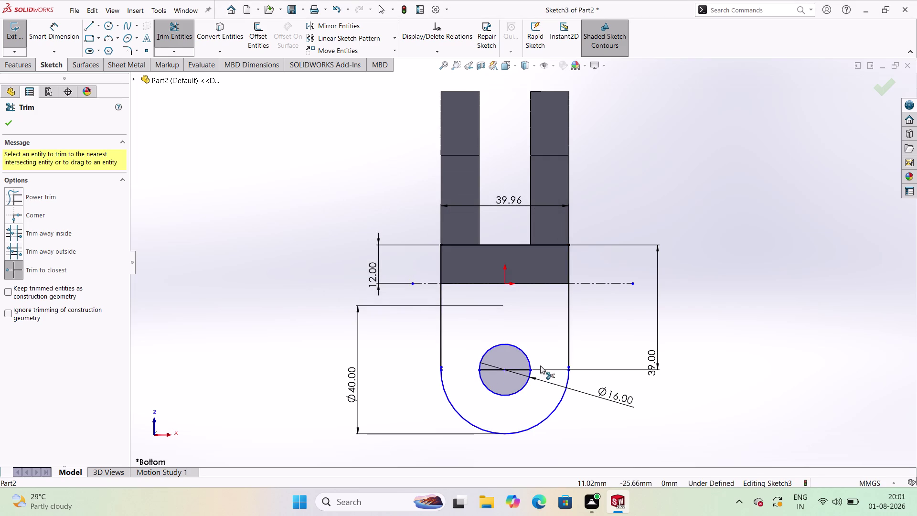
click(519, 370)
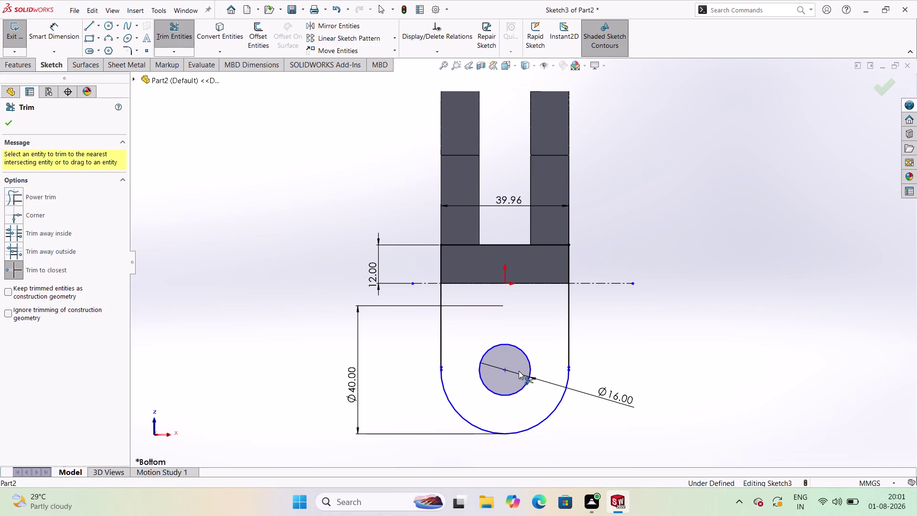
click(177, 27)
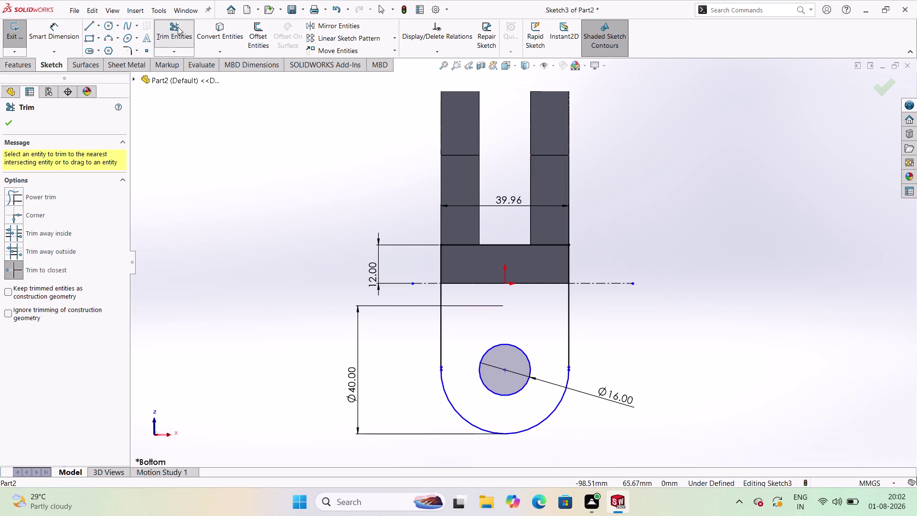
click(443, 345)
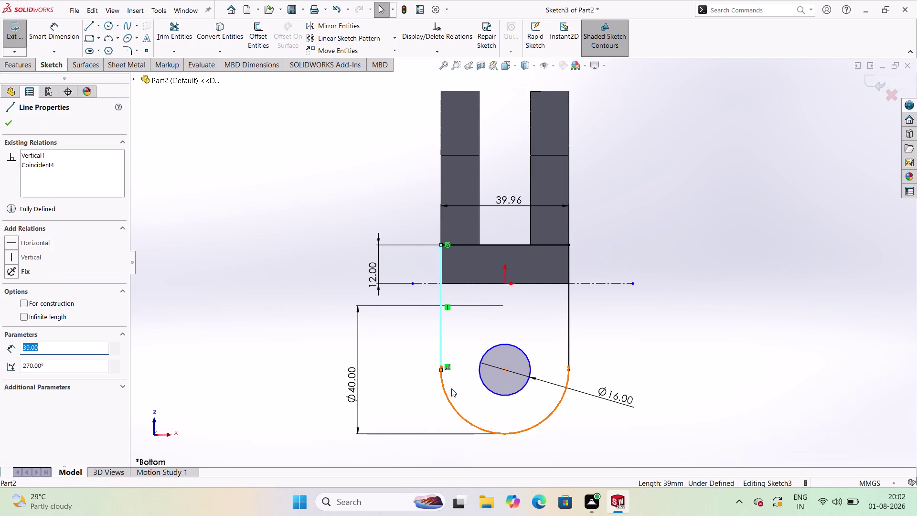
Make the left line tangent to the arc, then undo an over-defining right tangent.
click(447, 394)
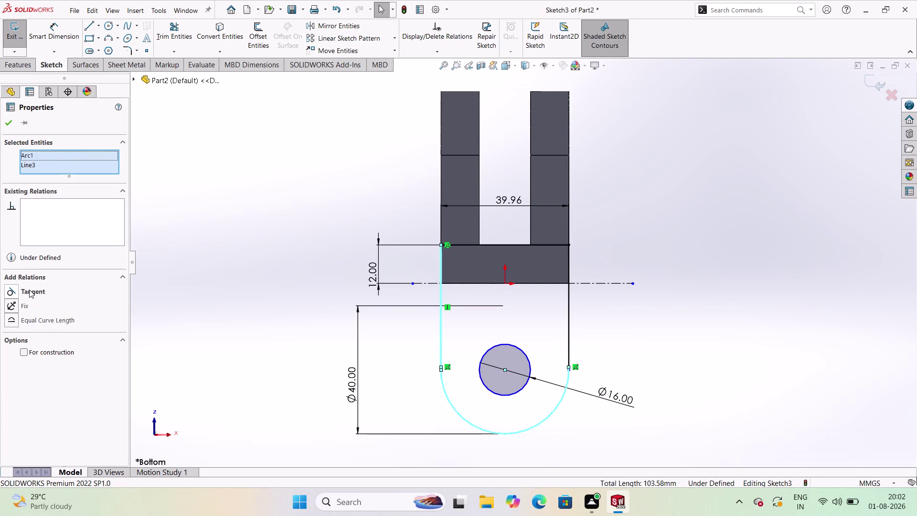
click(29, 290)
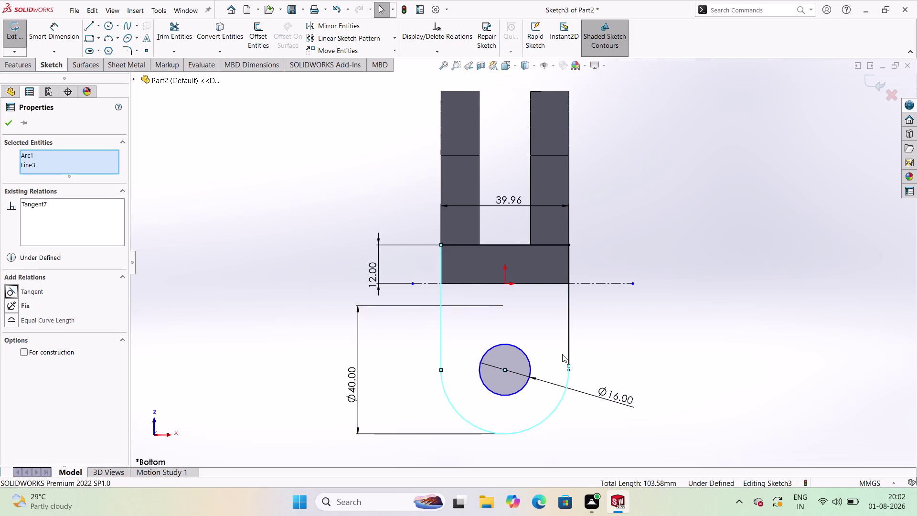
click(9, 117)
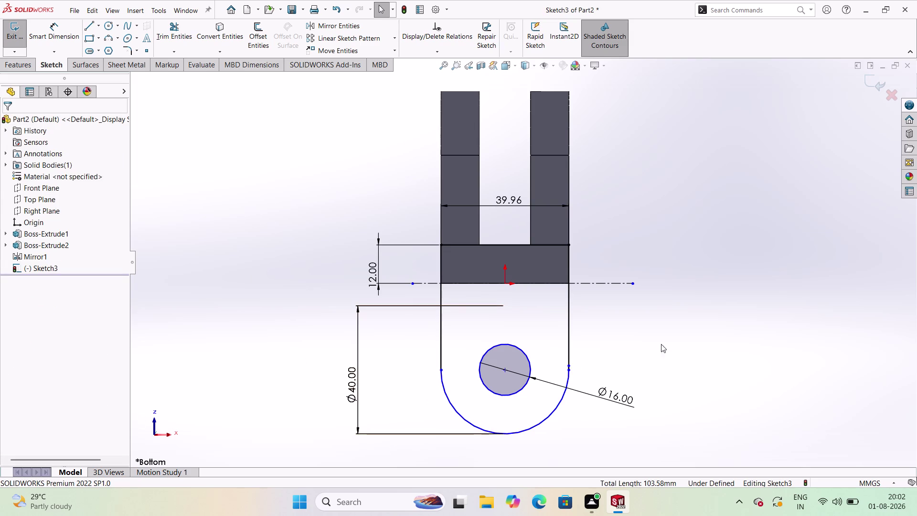
click(569, 342)
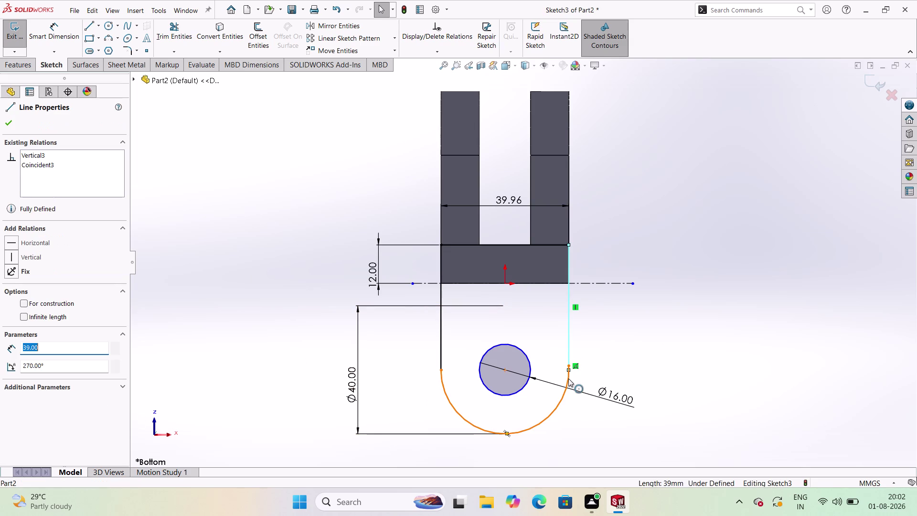
click(568, 379)
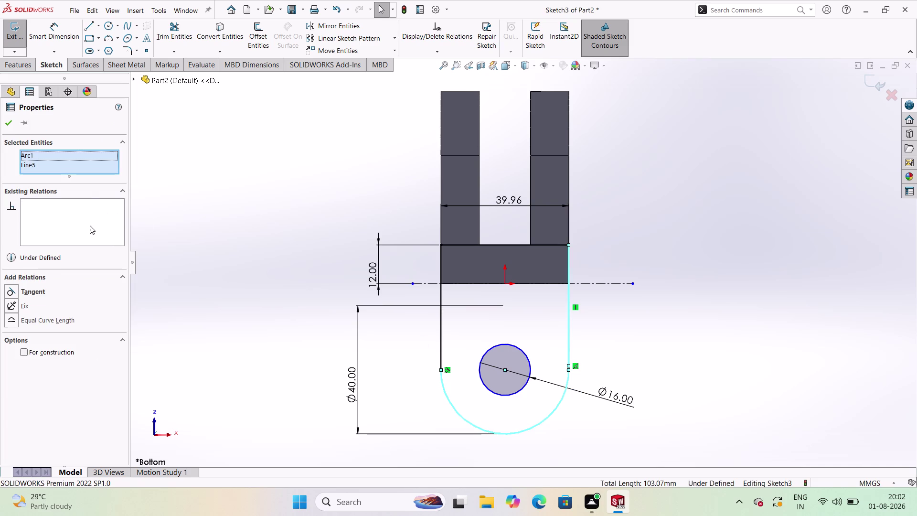
click(45, 289)
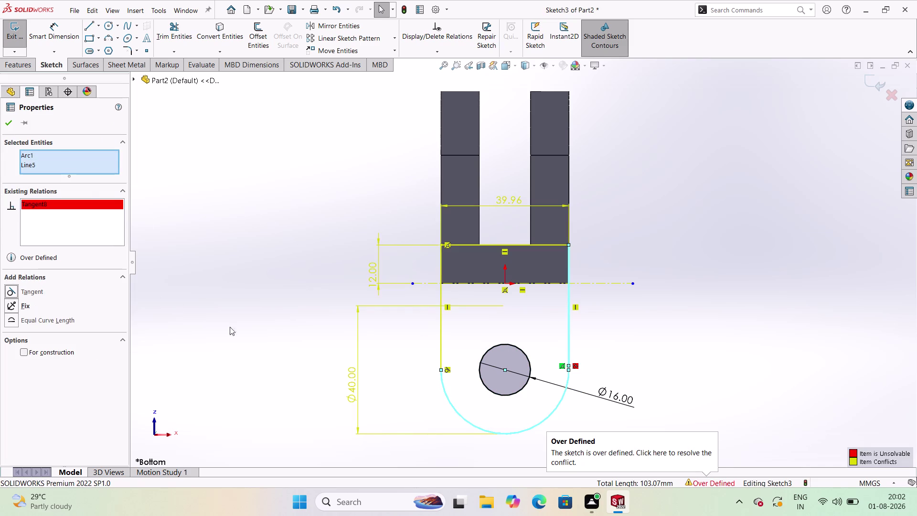
click(11, 120)
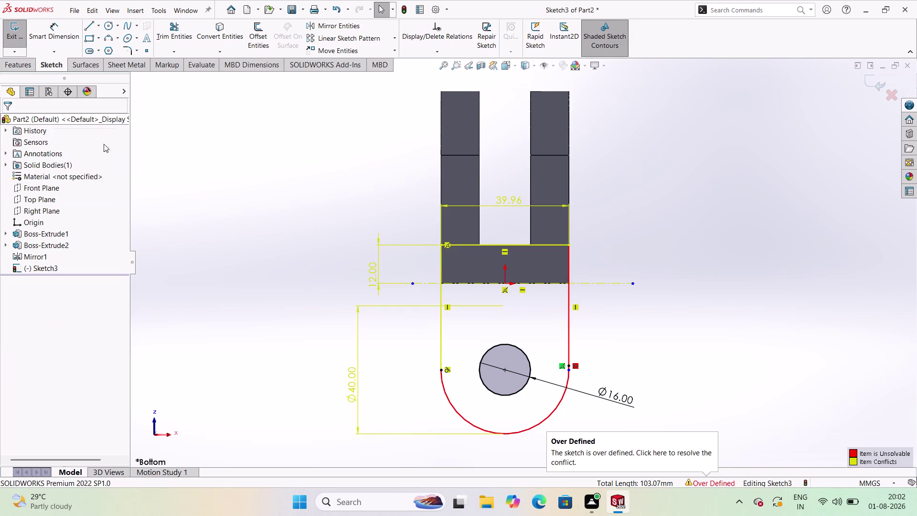
key(ctrl+z)
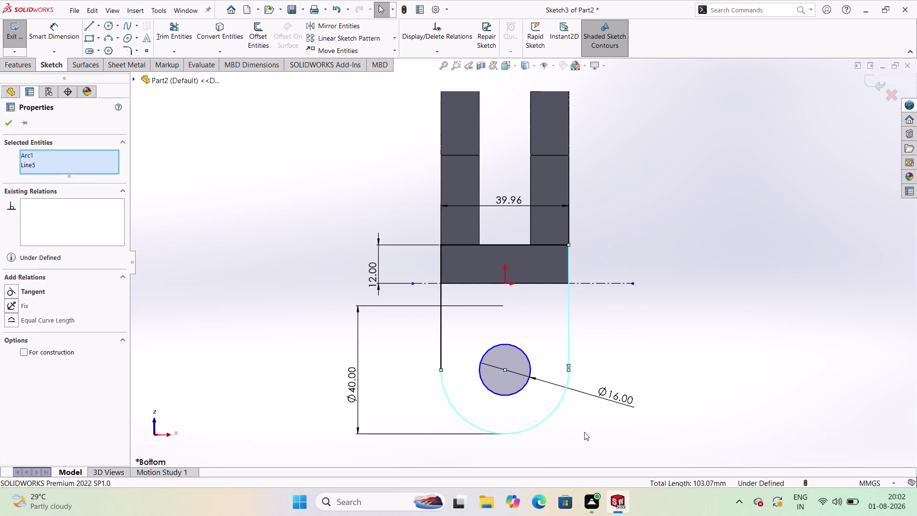
Retry a tangent relation between the right line and arc, then undo it.
click(694, 314)
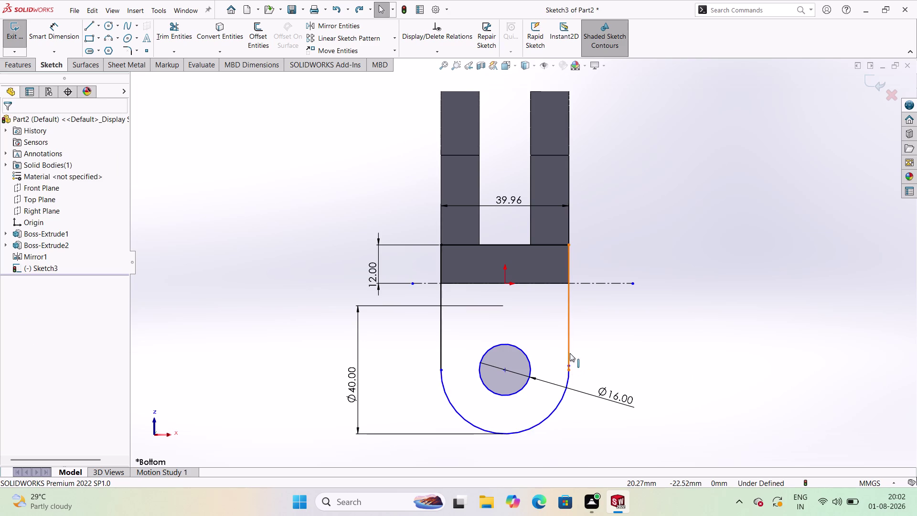
click(570, 353)
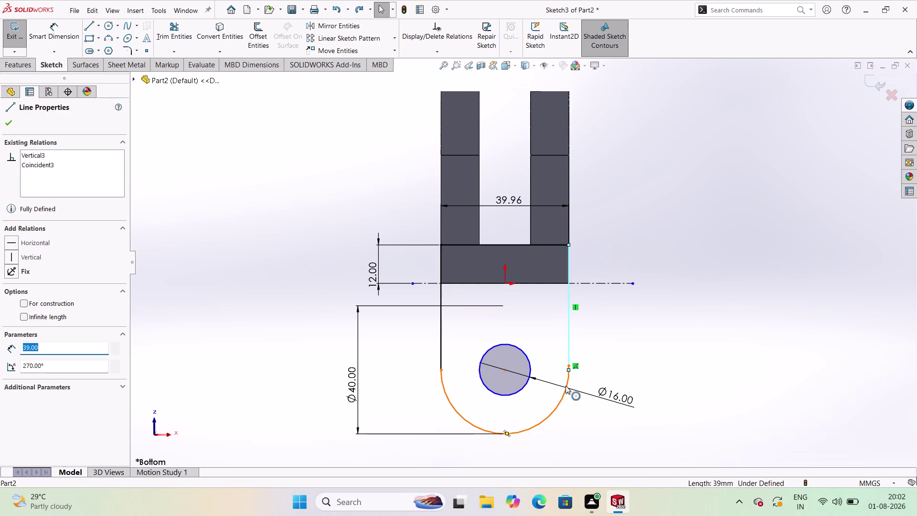
click(565, 386)
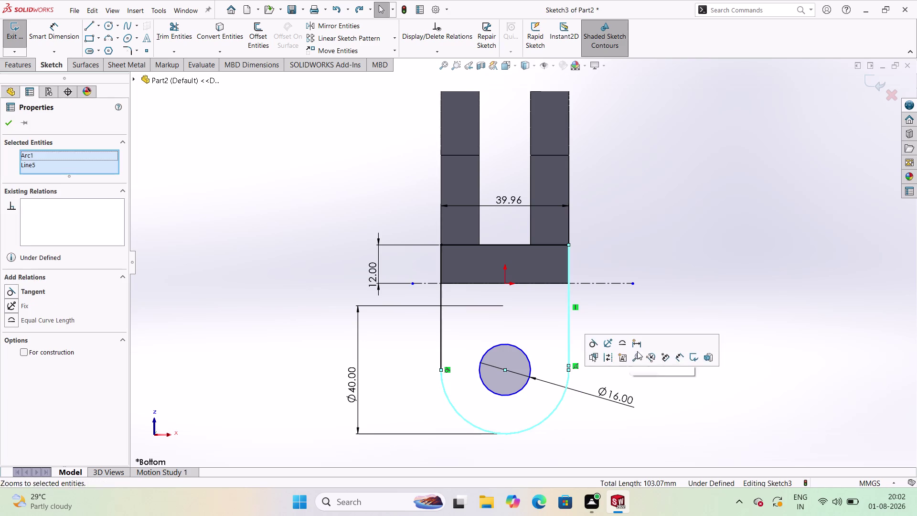
click(26, 296)
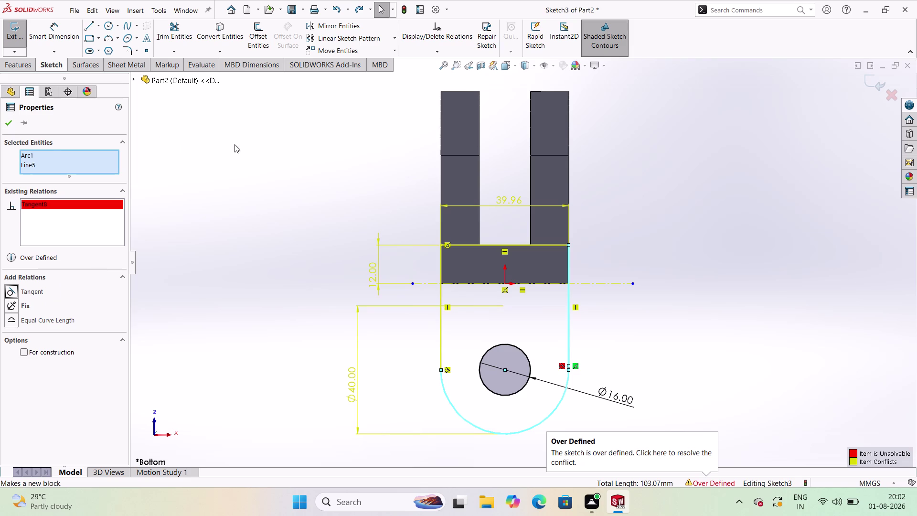
click(237, 143)
click(699, 329)
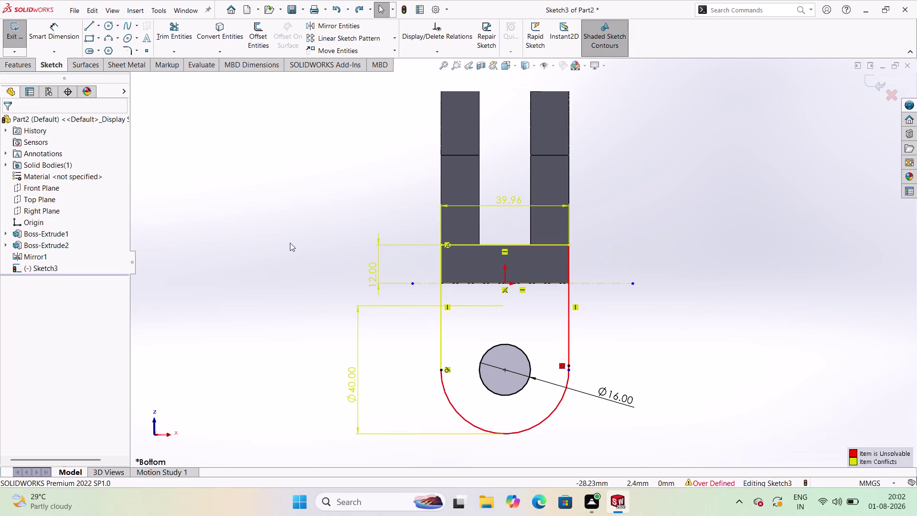
key(Escape)
key(Escape)
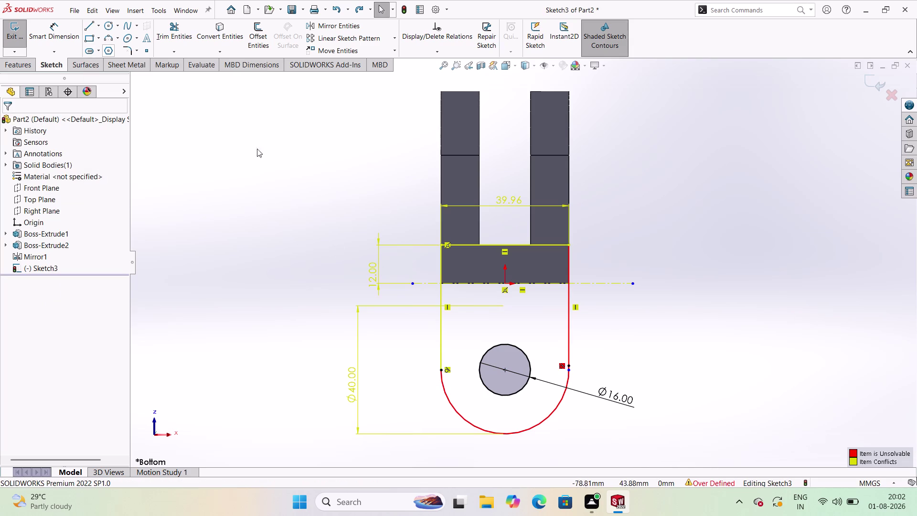
key(ctrl+z)
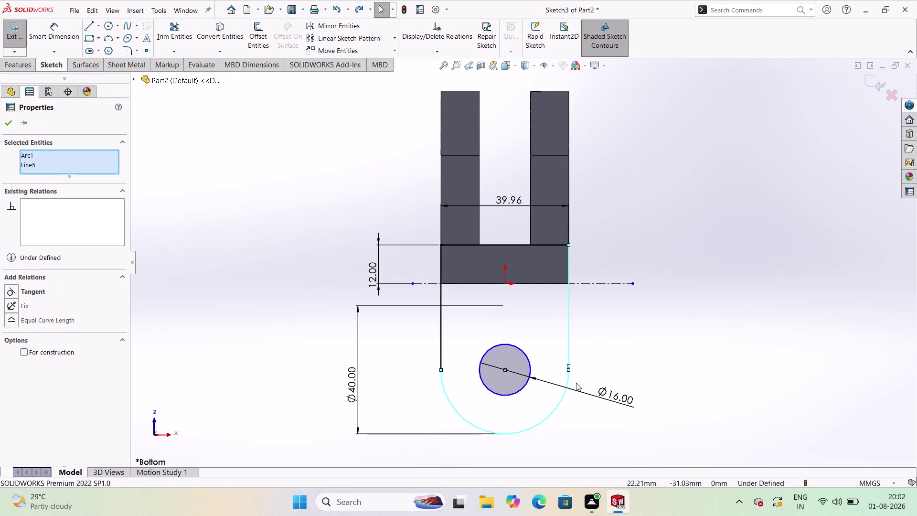
Merge the arc's right endpoint with the nearby line endpoint and close the sketch.
click(569, 372)
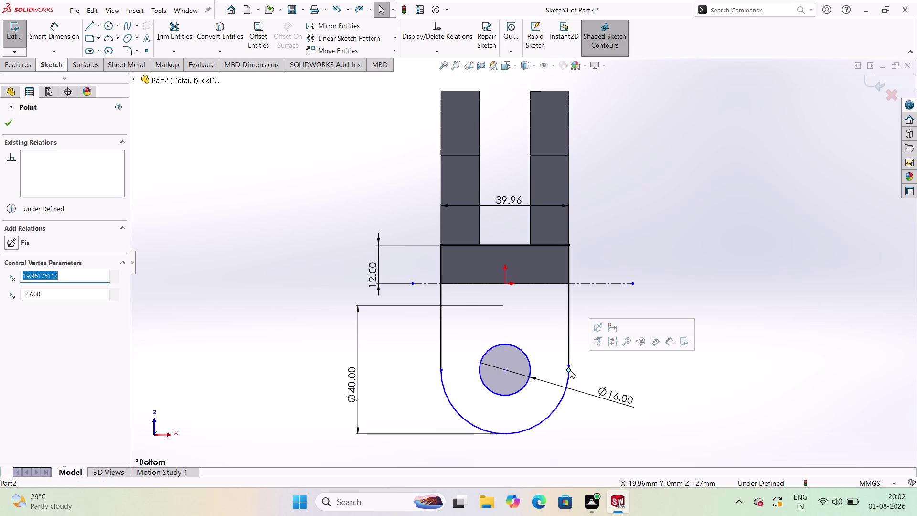
click(567, 367)
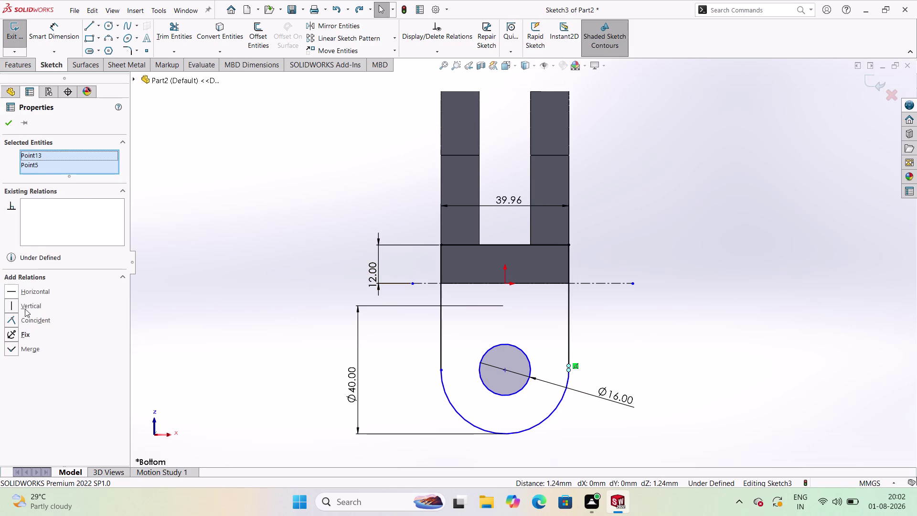
click(26, 324)
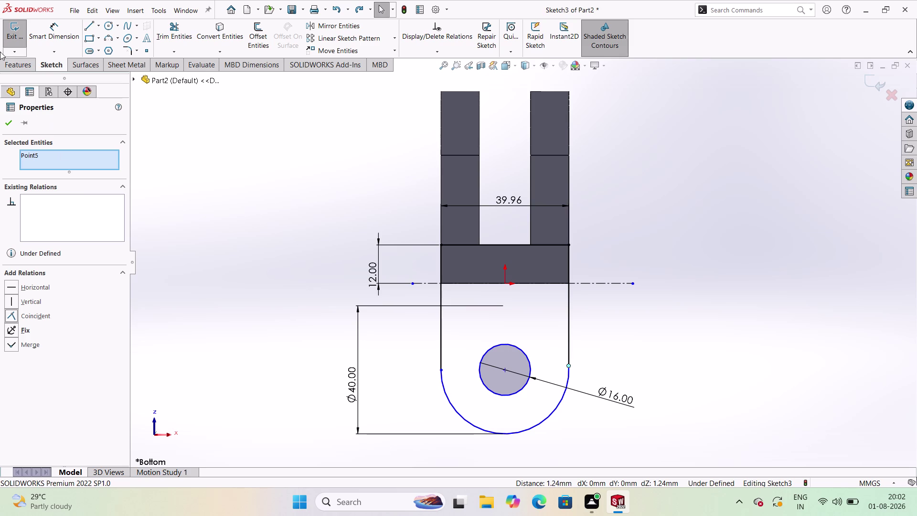
click(13, 122)
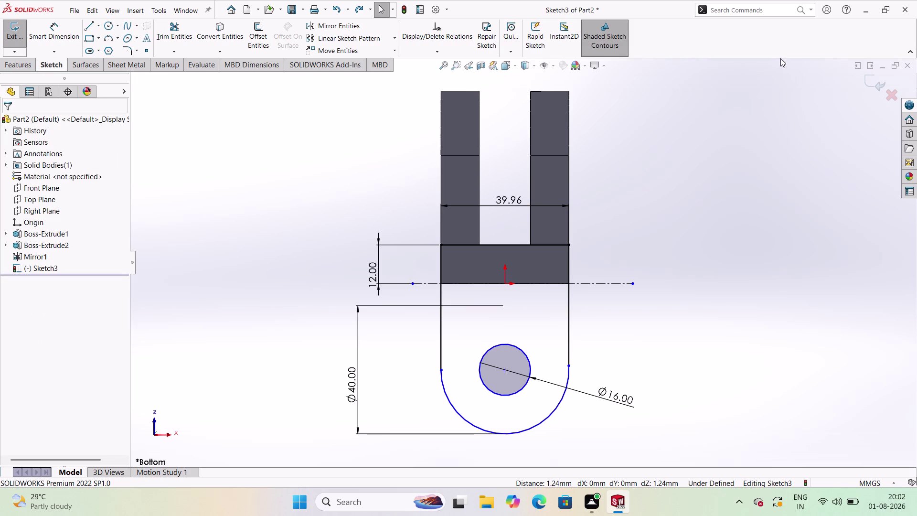
click(11, 28)
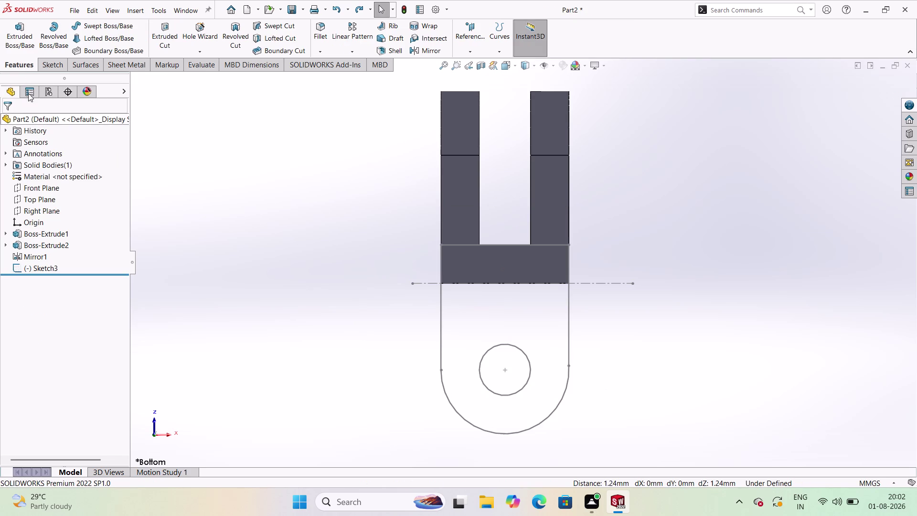
Extrude Sketch3 12 mm in the reversed direction as Boss-Extrude3.
click(23, 35)
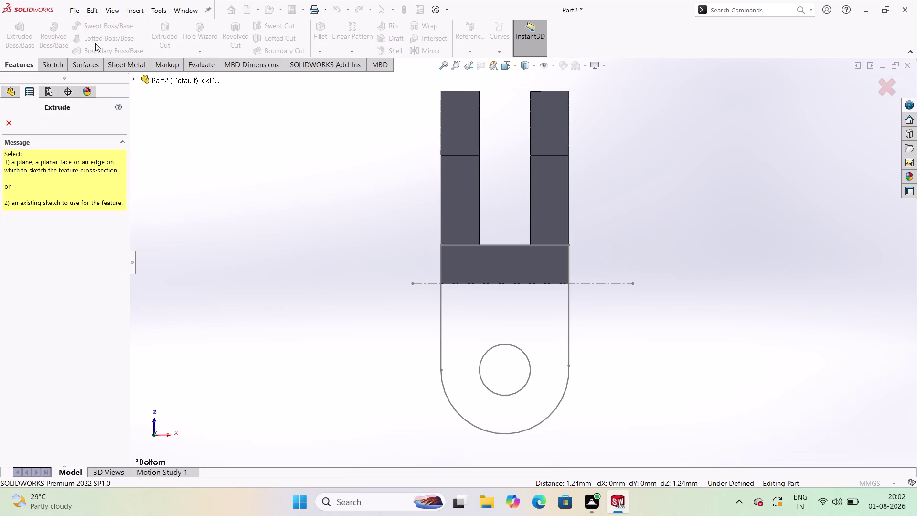
click(174, 82)
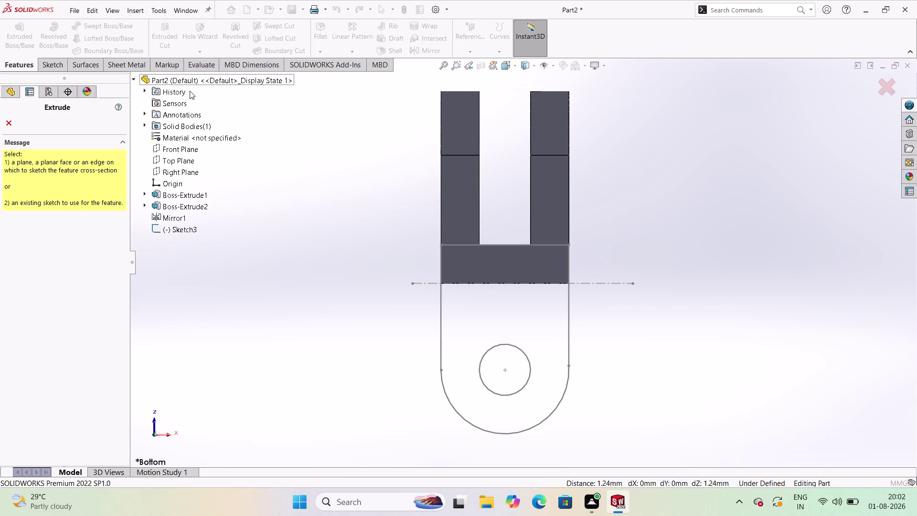
click(178, 231)
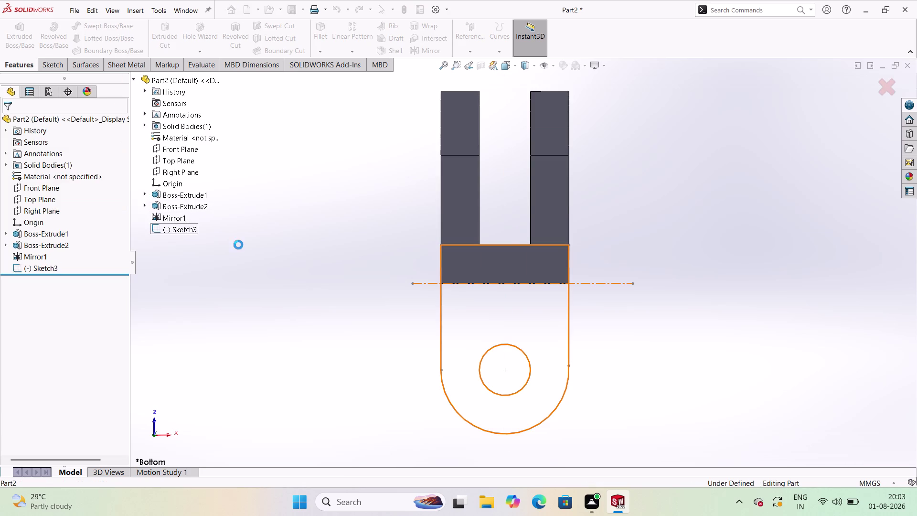
click(490, 287)
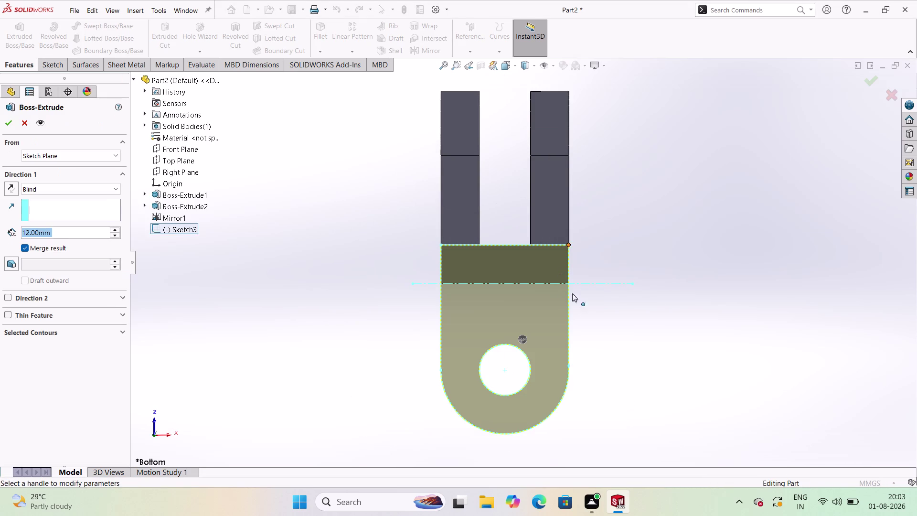
middle_drag(647, 247, 596, 312)
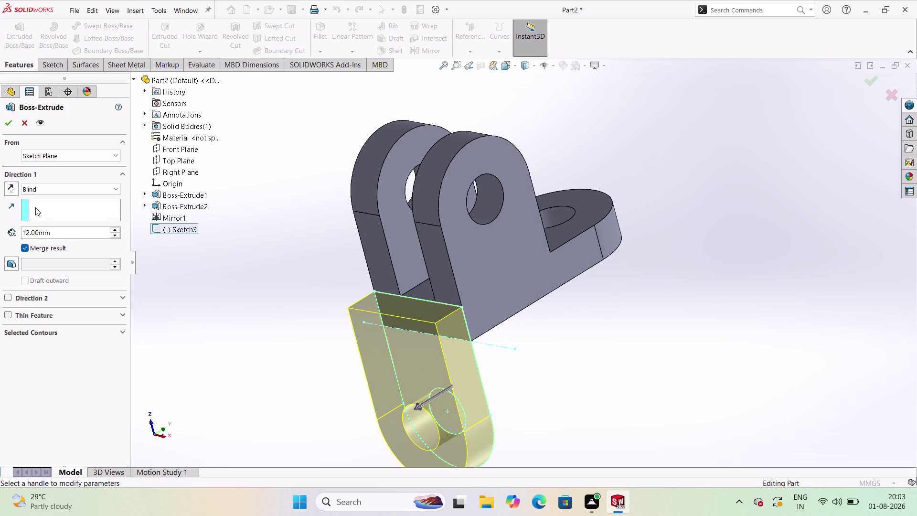
click(11, 186)
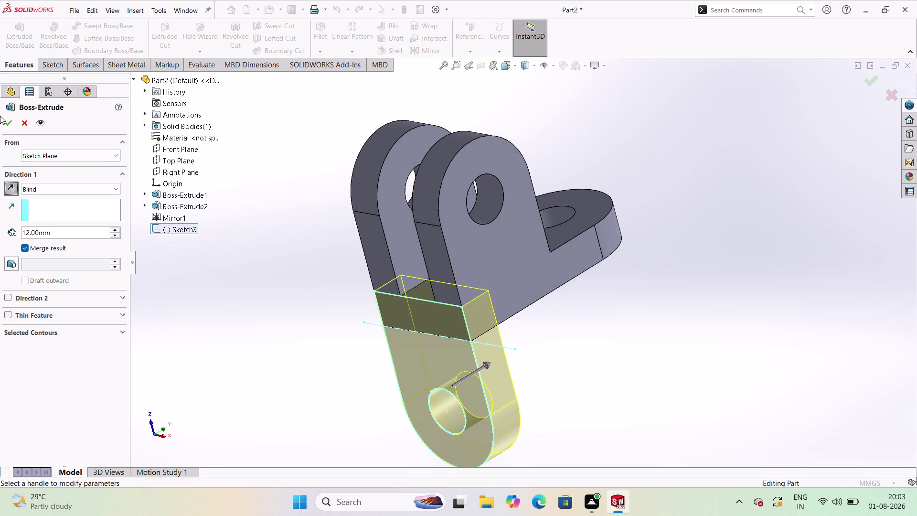
click(0, 116)
click(3, 119)
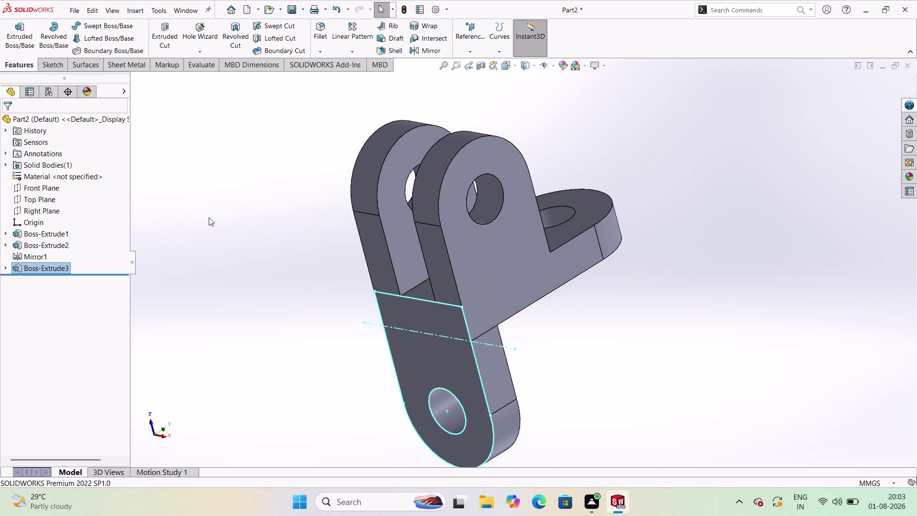
Orbit around the three-boss bracket, then close the part document.
click(269, 353)
middle_drag(688, 345, 755, 209)
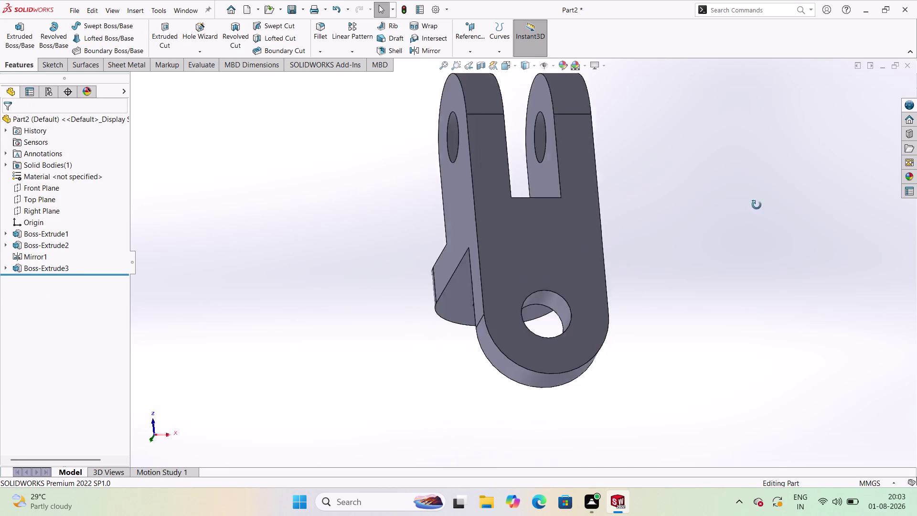
middle_drag(755, 209, 684, 230)
scroll(down, 3)
scroll(up, 3)
middle_drag(523, 213, 521, 189)
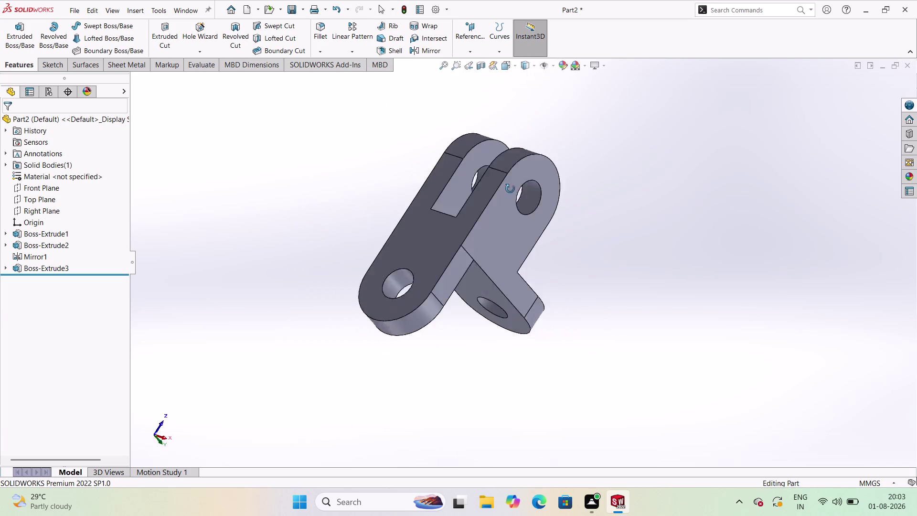
middle_drag(521, 189, 519, 257)
scroll(down, 3)
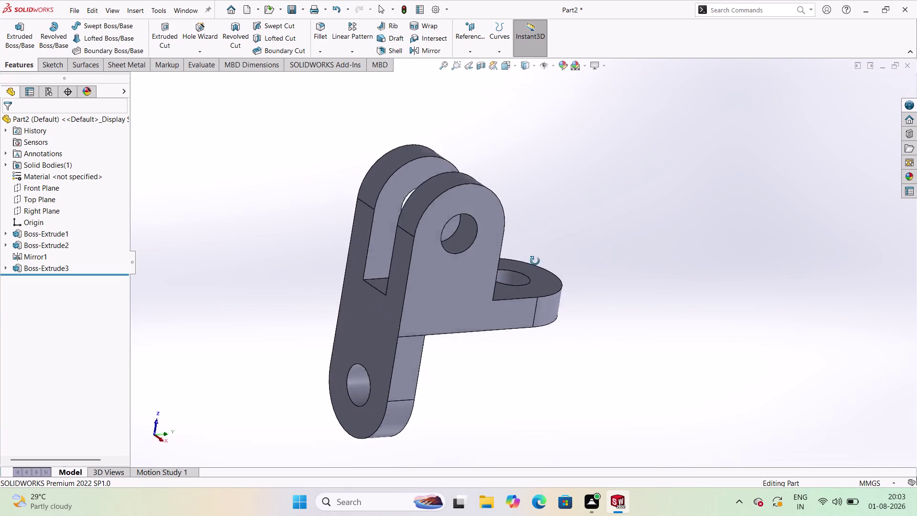
middle_drag(520, 256, 410, 219)
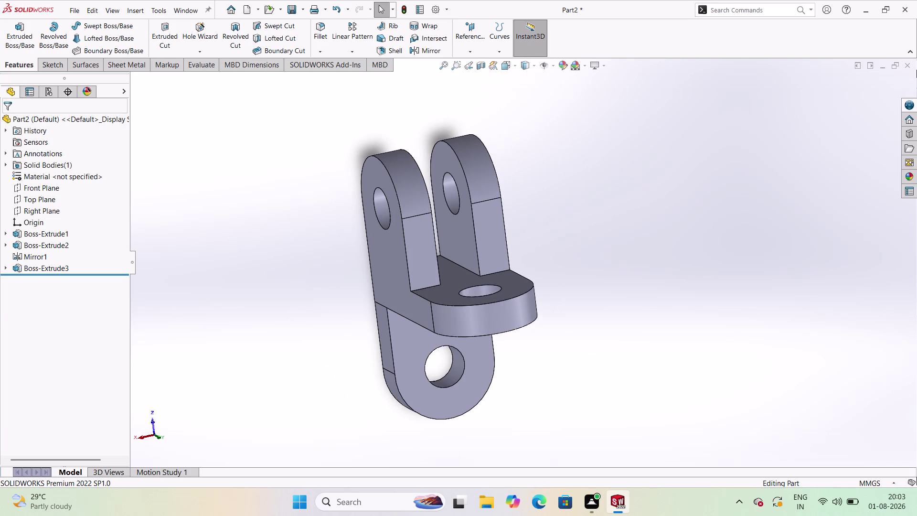
click(909, 64)
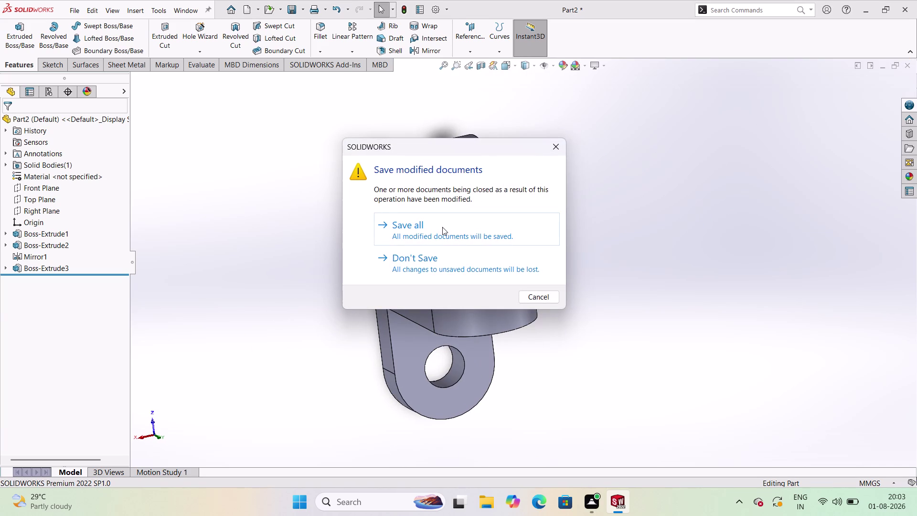
Save all with the SOLIDWORKS Part type, renaming the file MOUNTING BRACKET.
click(434, 229)
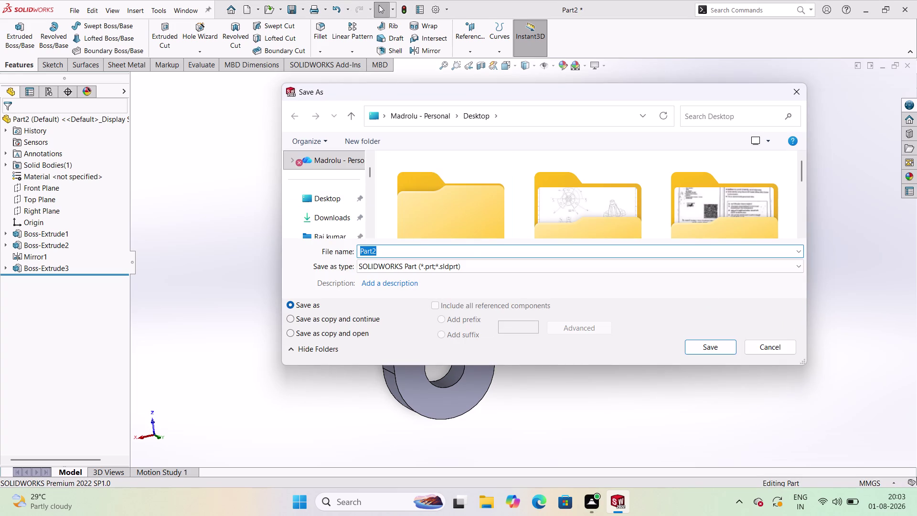
scroll(down, 3)
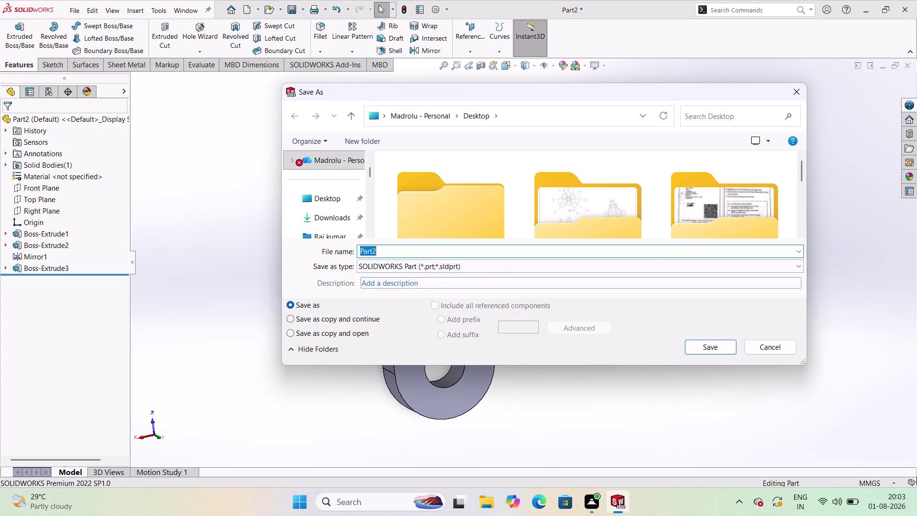
click(799, 265)
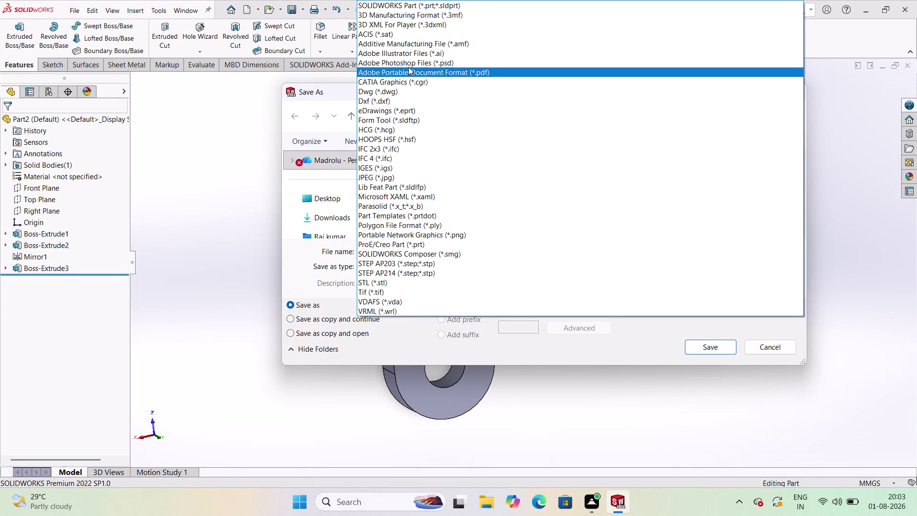
scroll(up, 3)
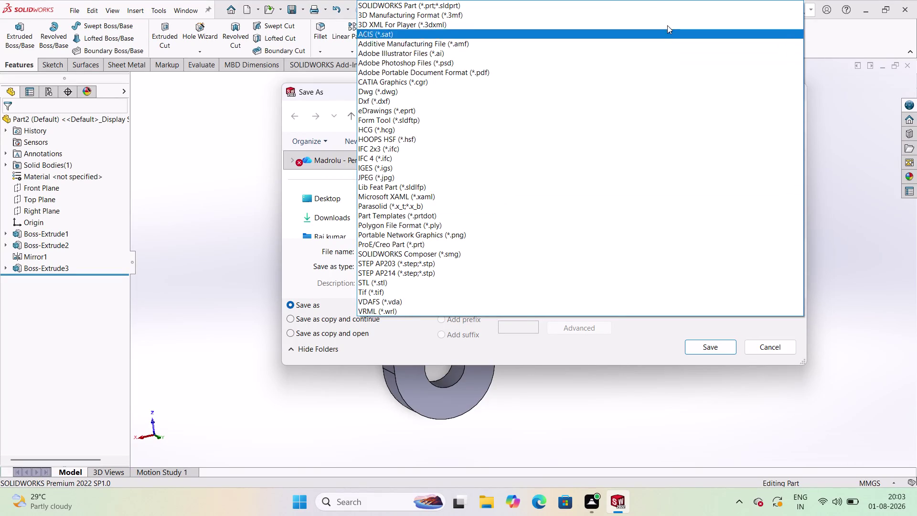
click(848, 141)
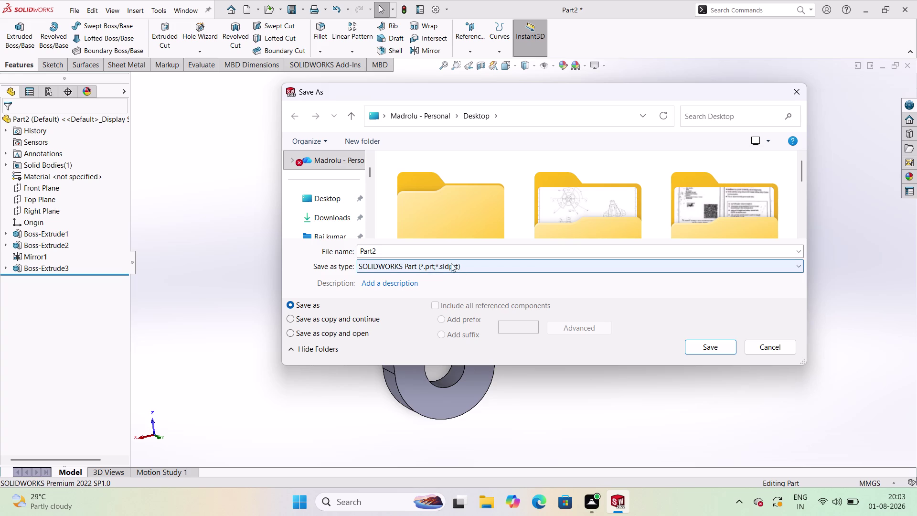
click(441, 253)
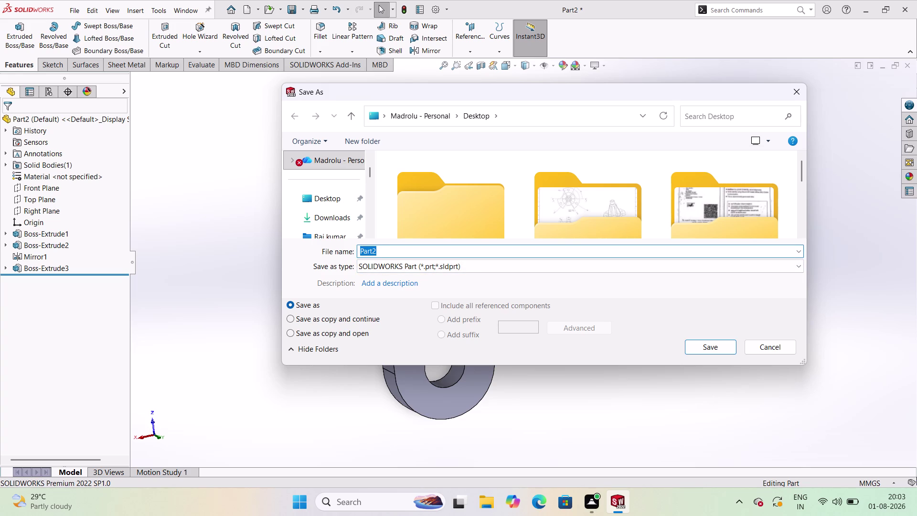
key(BackSpace)
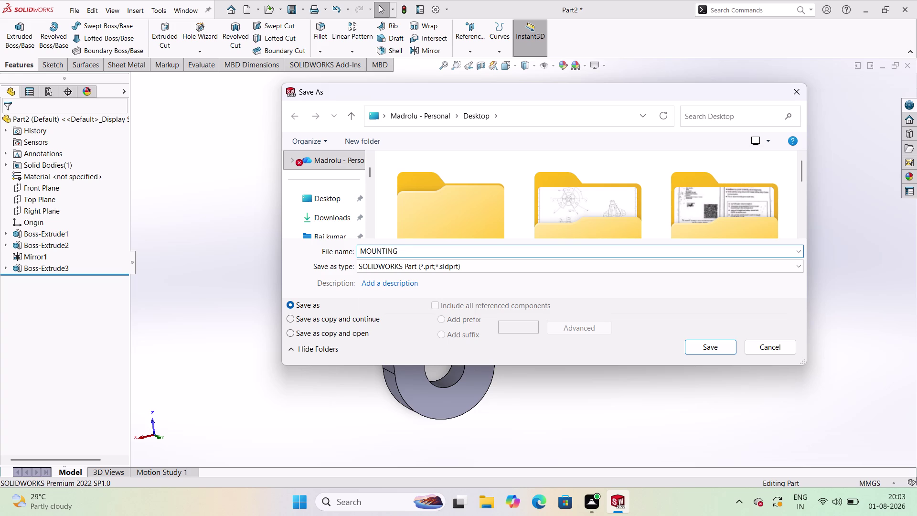
text(B)
text(RACKE)
text(T)
Browse to the solid works practice folder and save the part there.
click(343, 194)
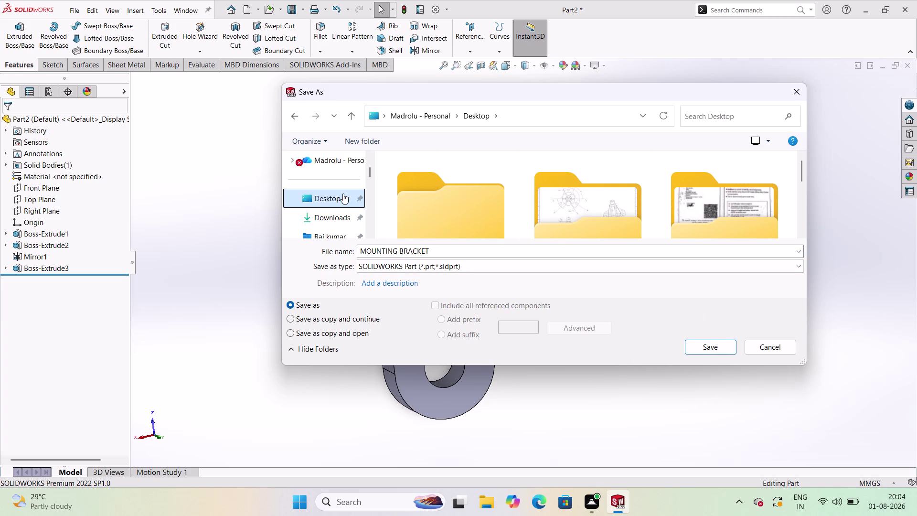
scroll(down, 3)
scroll(up, 3)
scroll(down, 3)
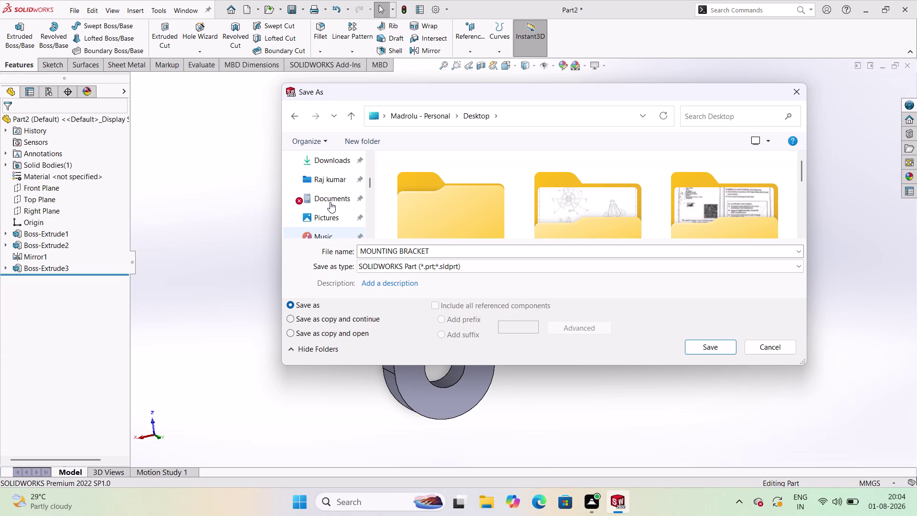
scroll(down, 3)
scroll(down, 3)
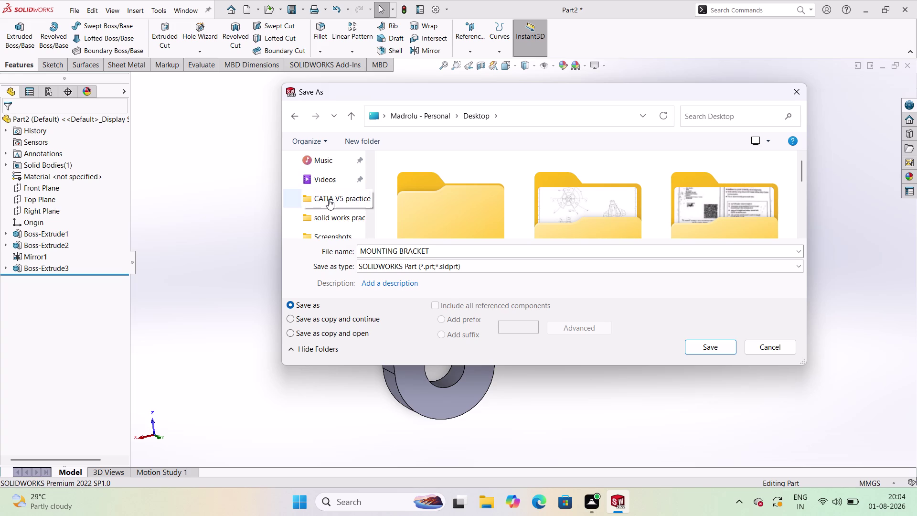
click(326, 213)
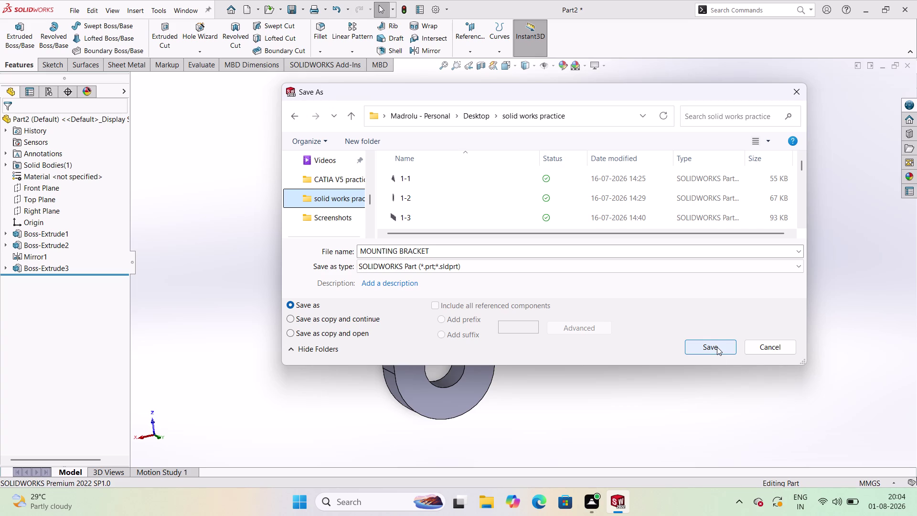
scroll(down, 3)
scroll(down, 3)
scroll(down, 3)
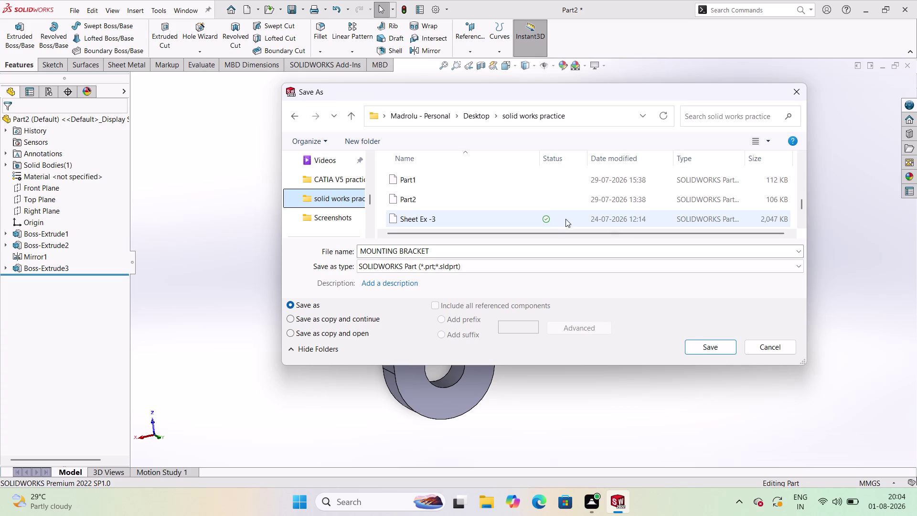
scroll(down, 3)
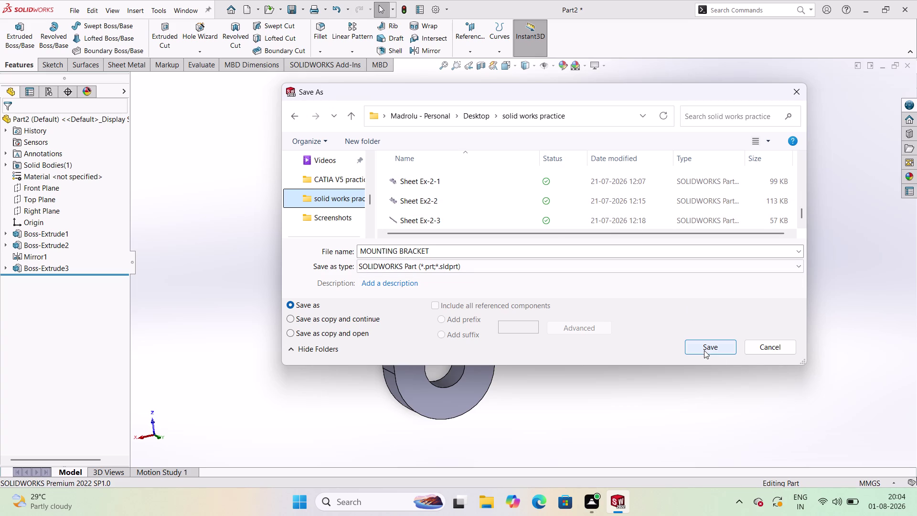
click(704, 350)
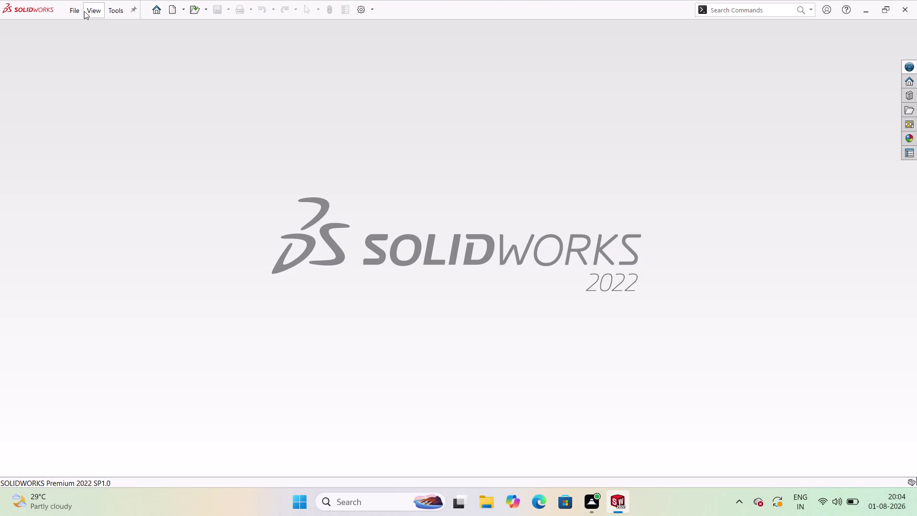
Reopen MOUNTING BRACKET from recent files and start a new drawing, accepting the memory warning.
click(78, 11)
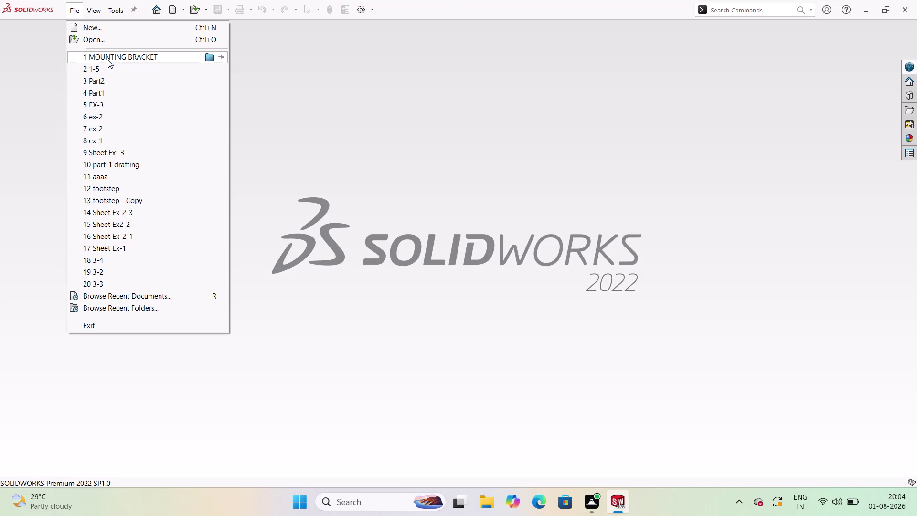
click(109, 61)
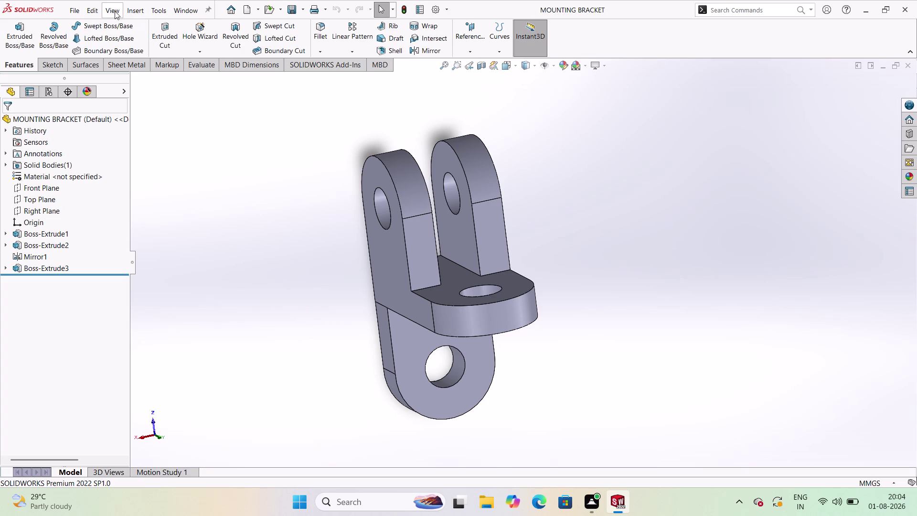
click(233, 14)
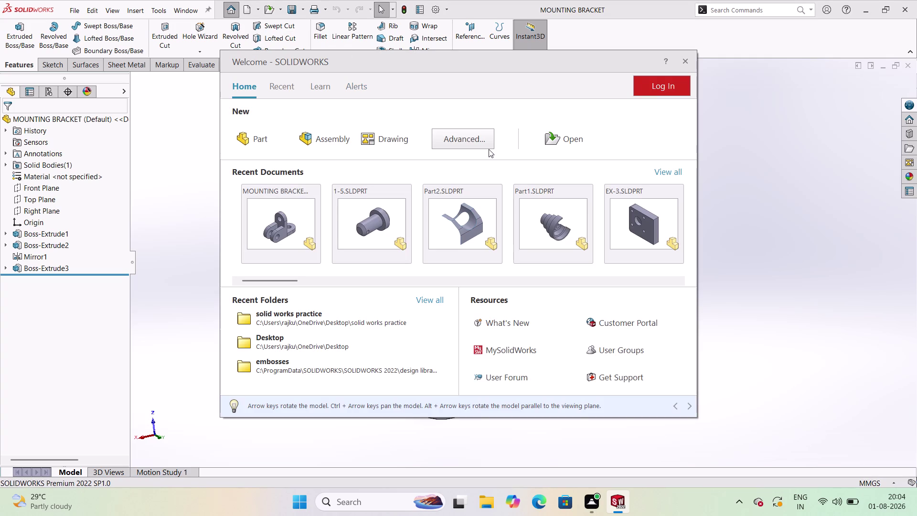
click(387, 135)
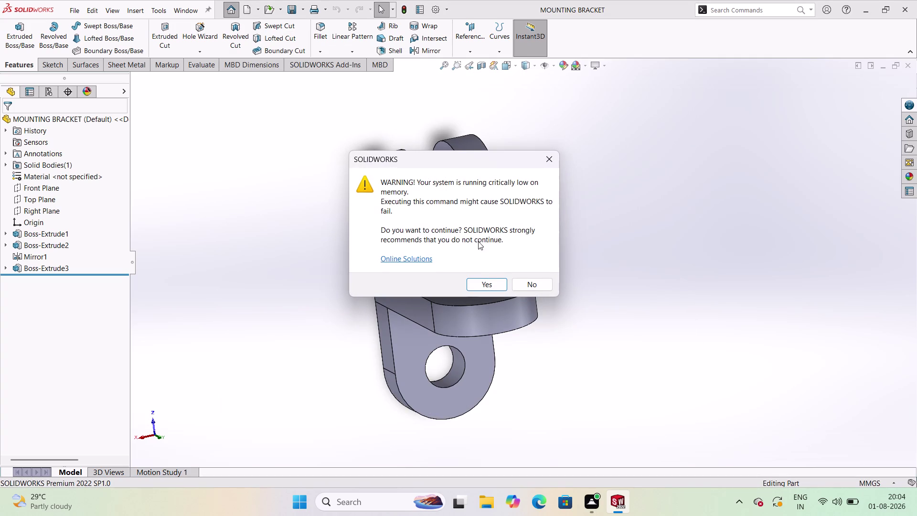
click(500, 289)
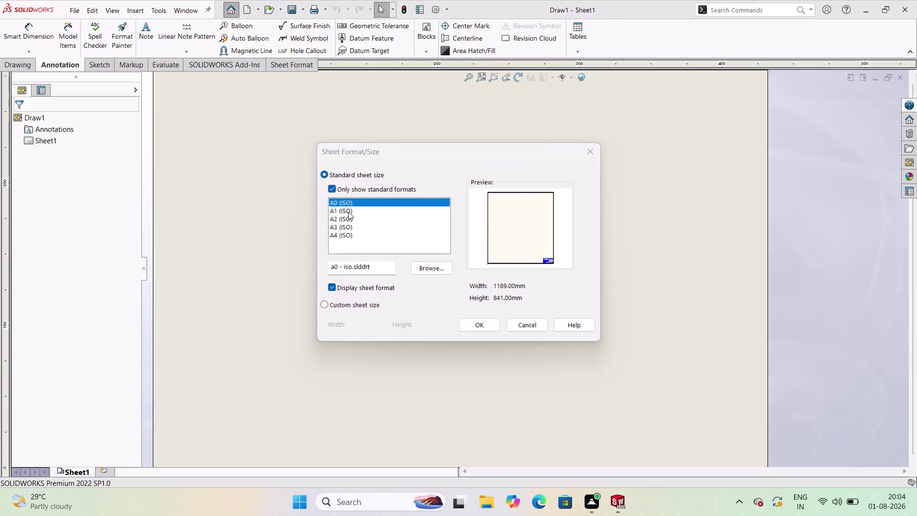
Choose the A3 (ISO) sheet size, then dismiss the drawing-document warning in Model View.
click(350, 225)
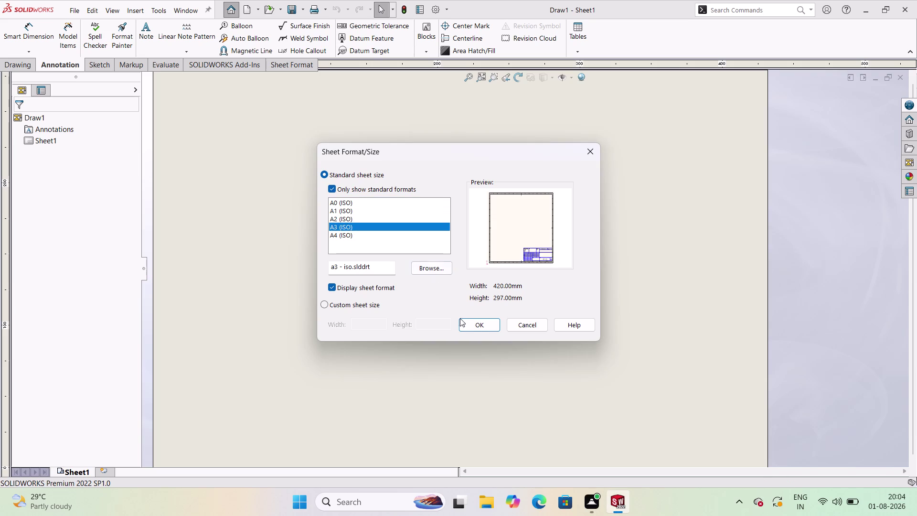
click(487, 323)
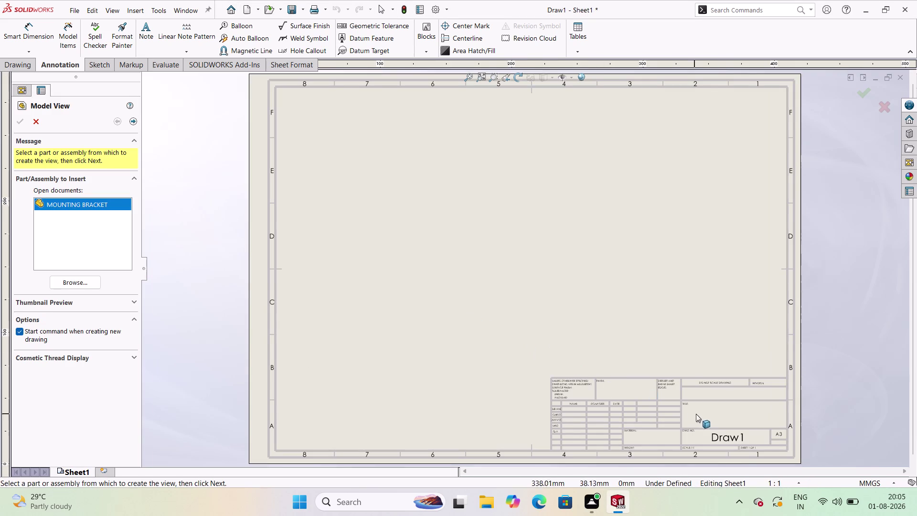
click(739, 435)
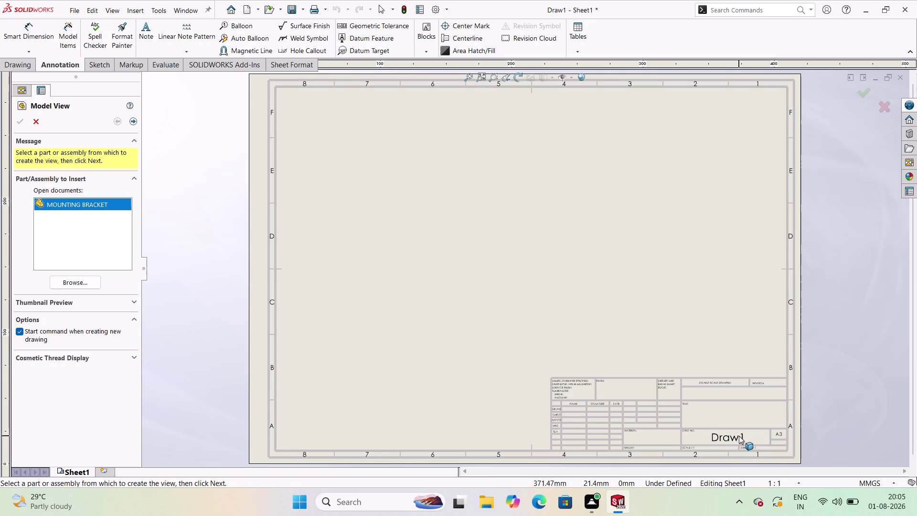
click(743, 435)
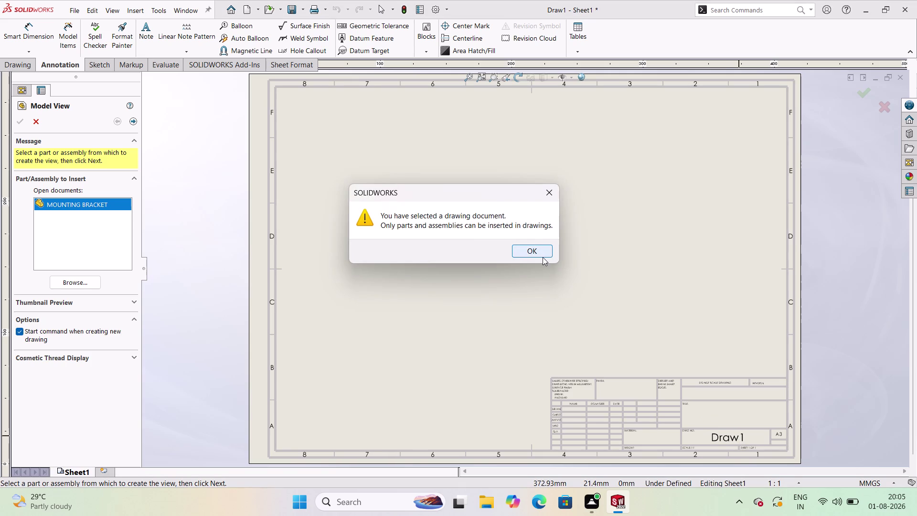
click(543, 254)
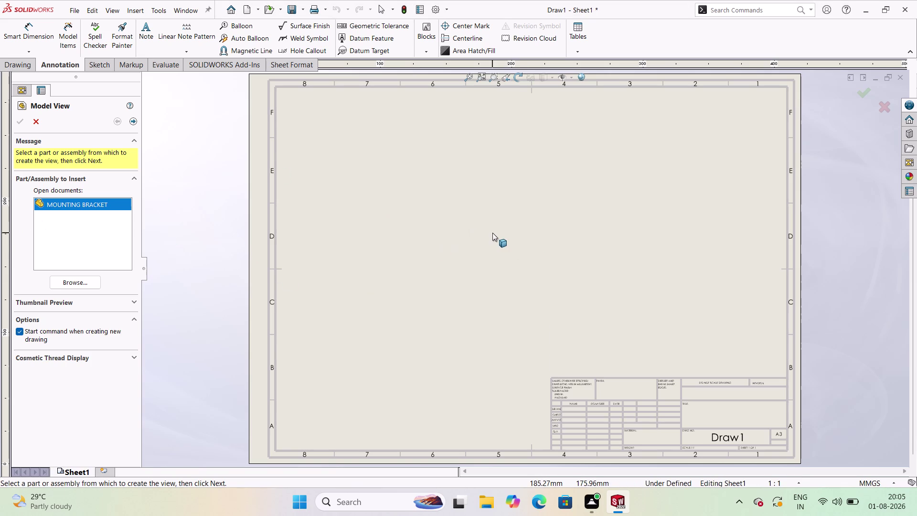
scroll(up, 3)
scroll(down, 3)
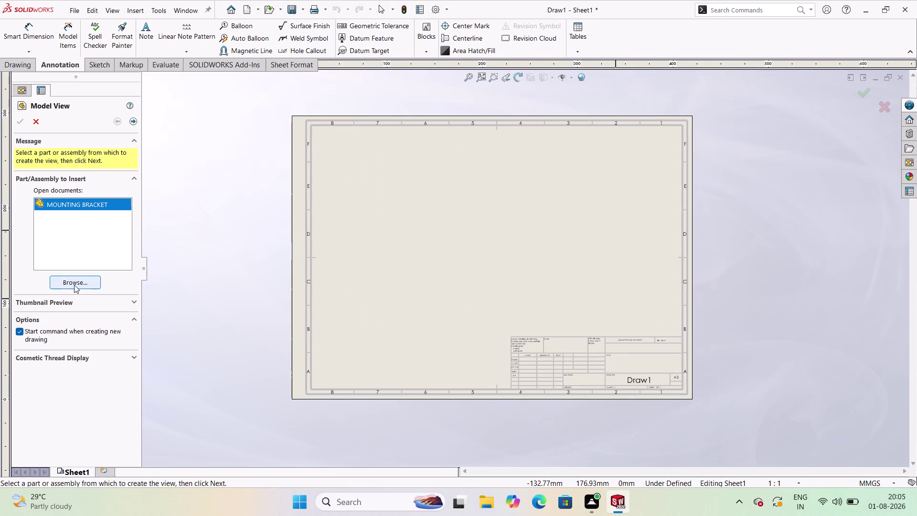
Cancel Model View from the Drawing tab, restart it, and browse for the part file.
click(66, 205)
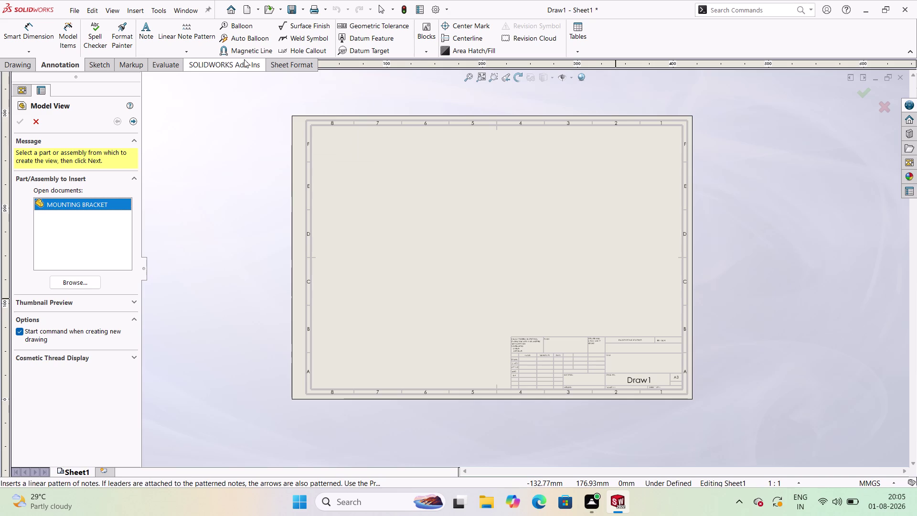
click(13, 67)
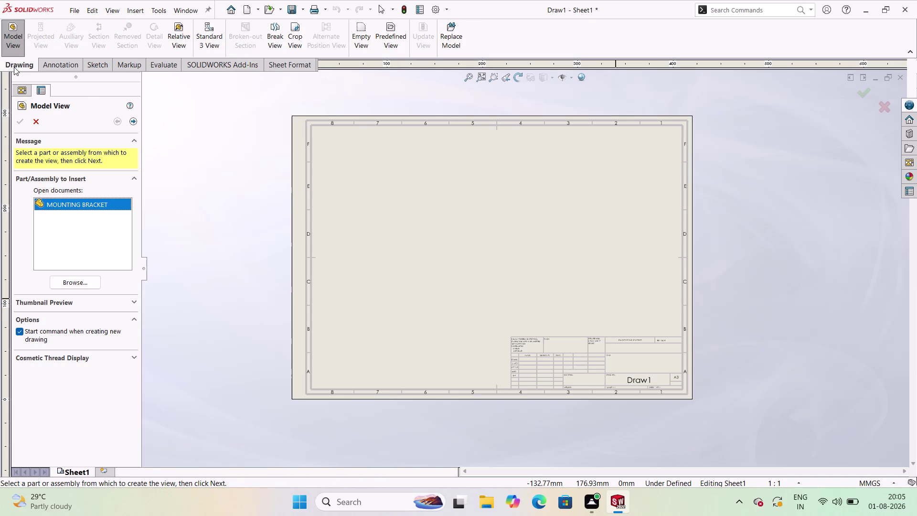
click(17, 26)
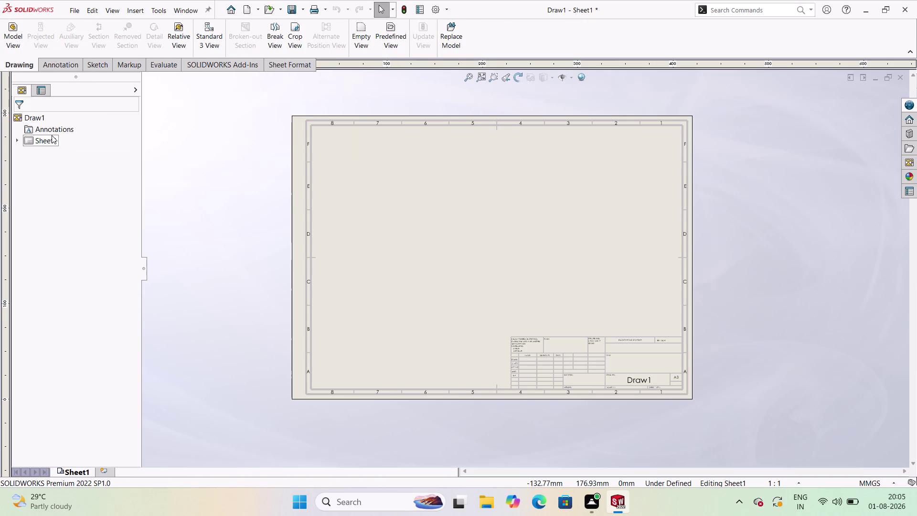
click(43, 64)
click(23, 67)
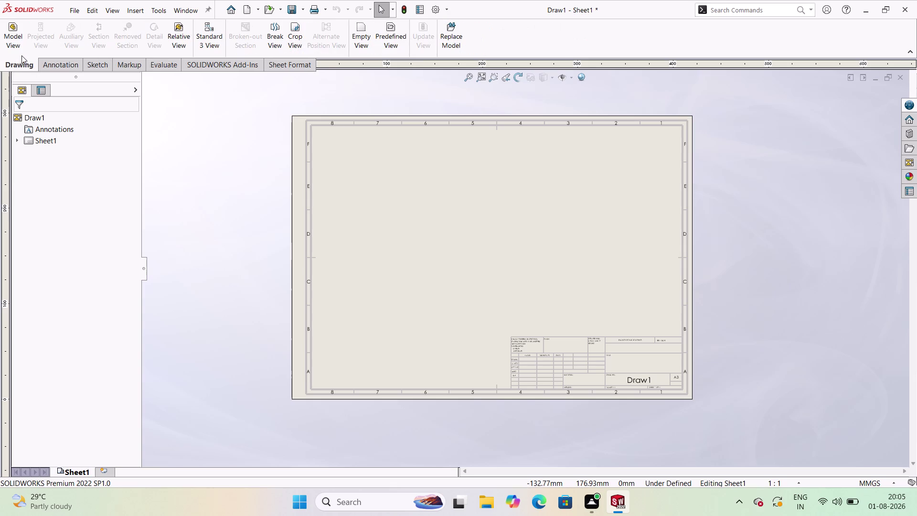
click(15, 31)
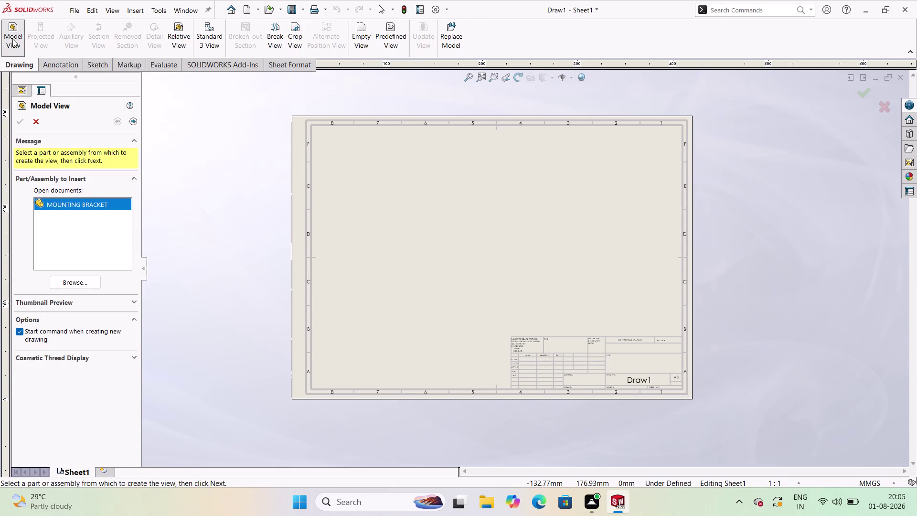
click(93, 283)
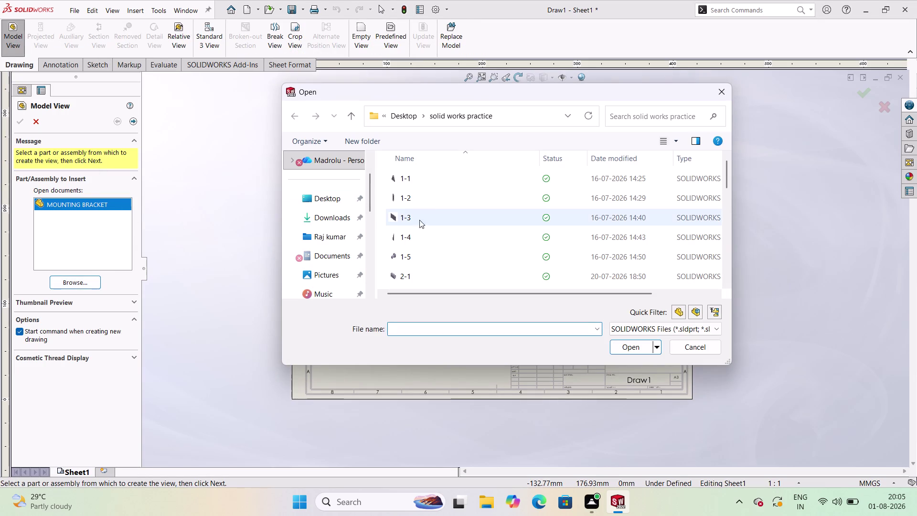
Scroll the Open dialog to MOUNTING BRACKET and load it as the view source.
scroll(down, 3)
scroll(down, 3)
scroll(down, 3)
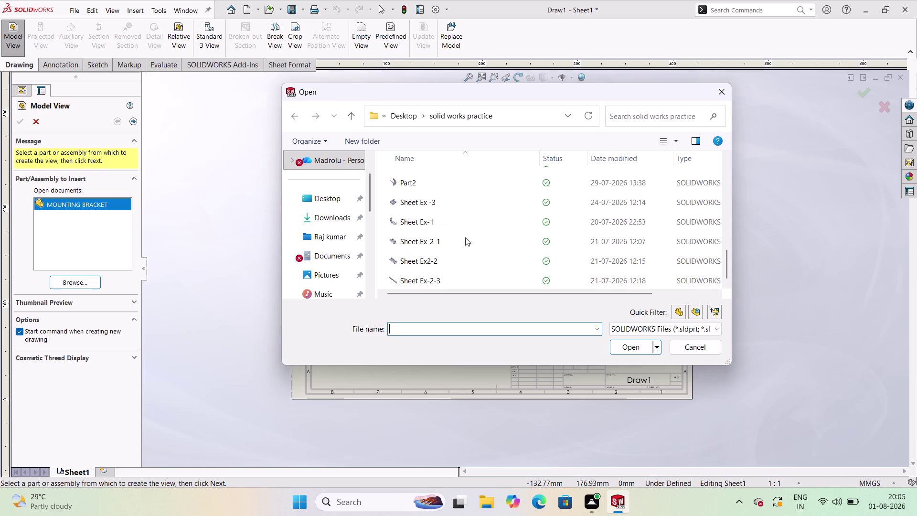
scroll(down, 3)
scroll(down, 3)
scroll(up, 3)
scroll(down, 3)
scroll(up, 3)
scroll(down, 3)
scroll(down, 3)
click(456, 240)
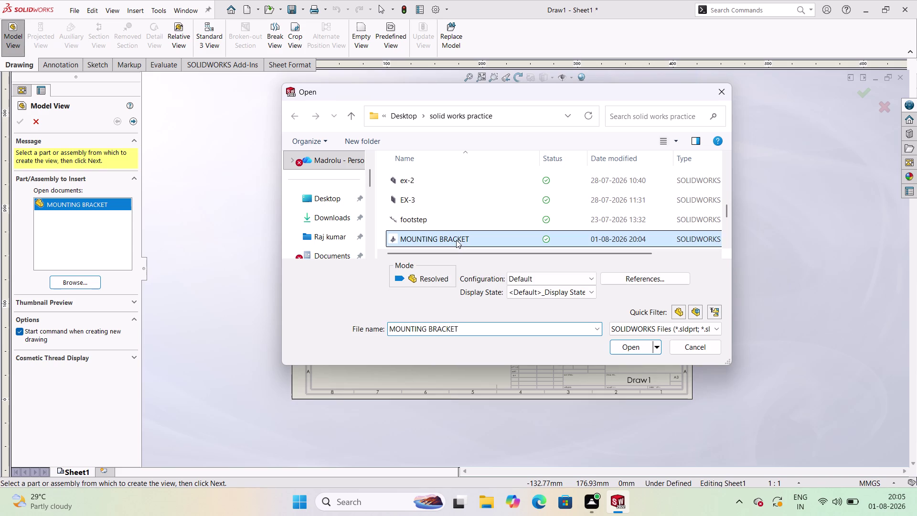
click(632, 353)
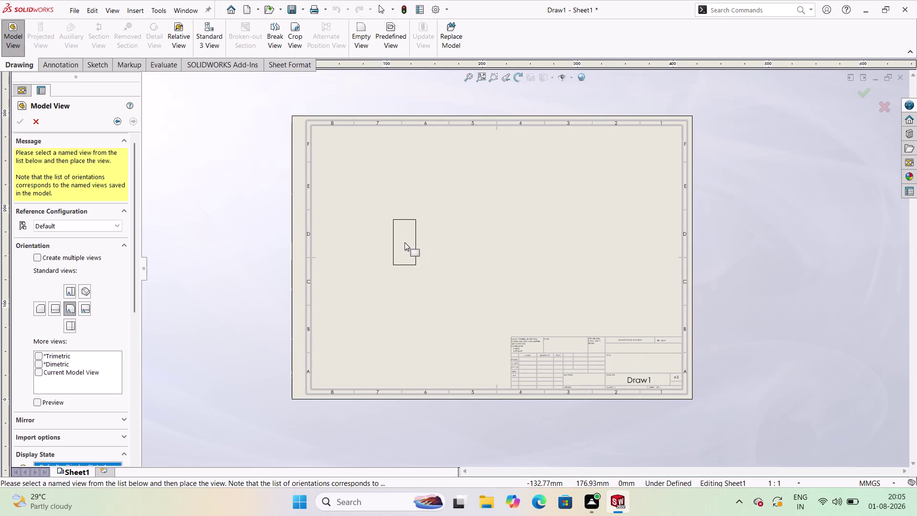
Place the front view, then projected right, top, left, isometric and bottom views.
click(412, 250)
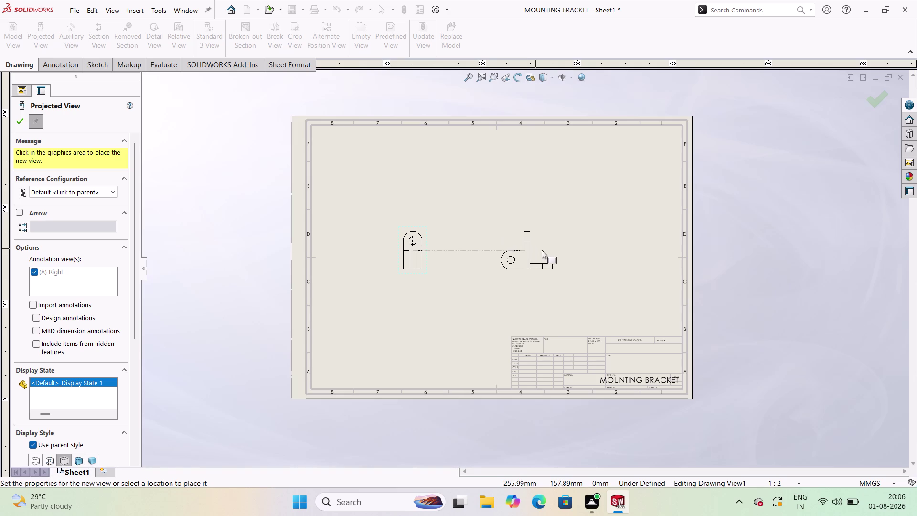
click(544, 250)
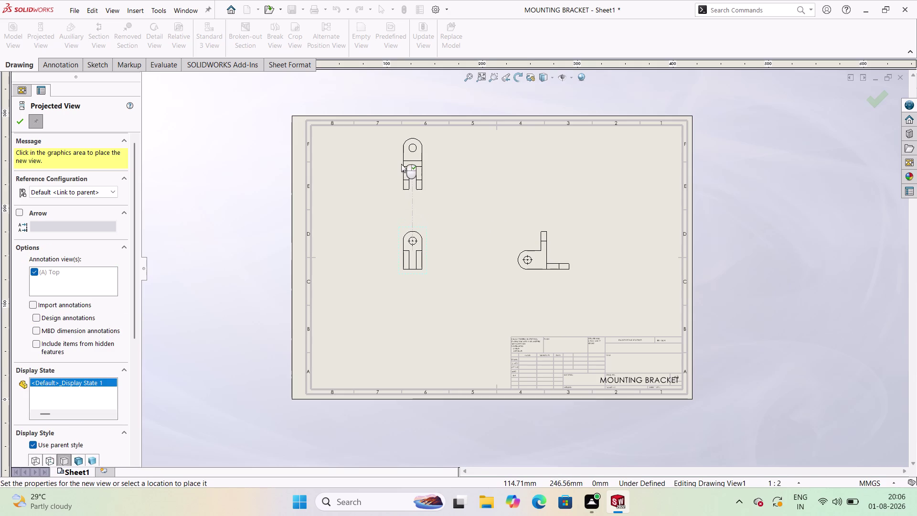
click(401, 164)
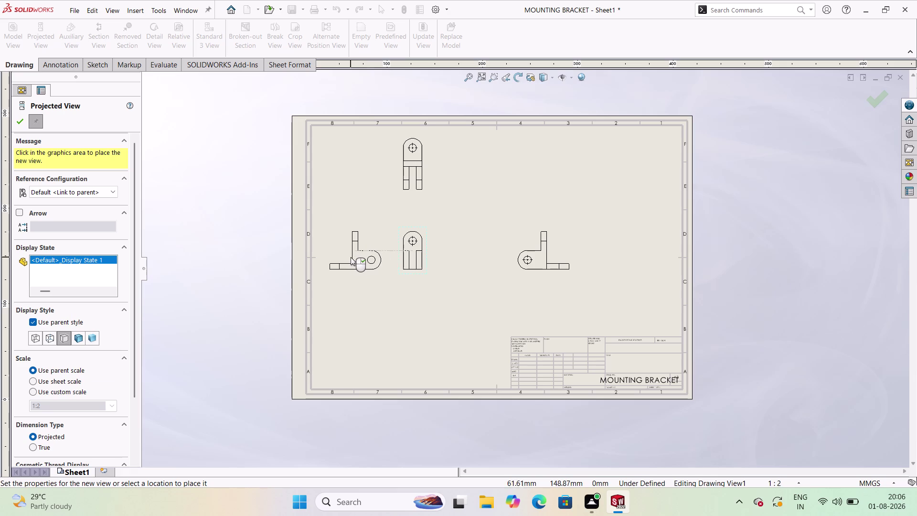
click(342, 257)
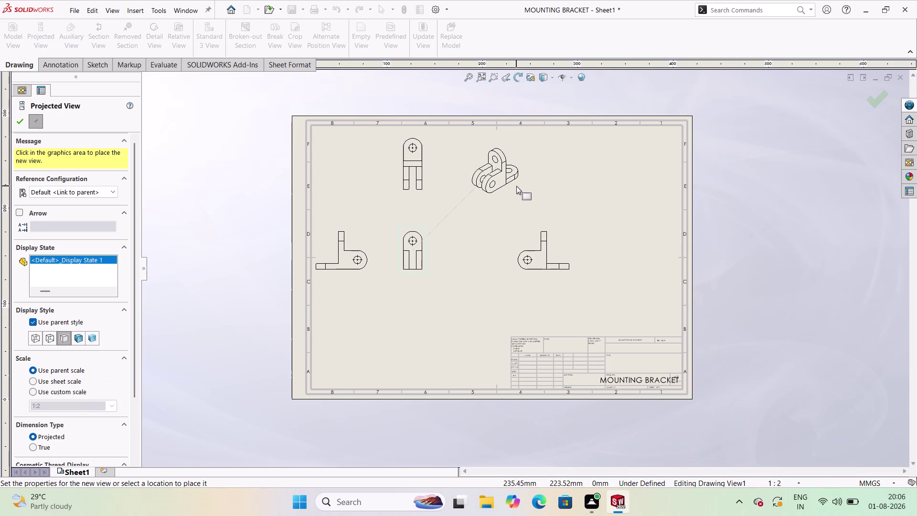
click(517, 185)
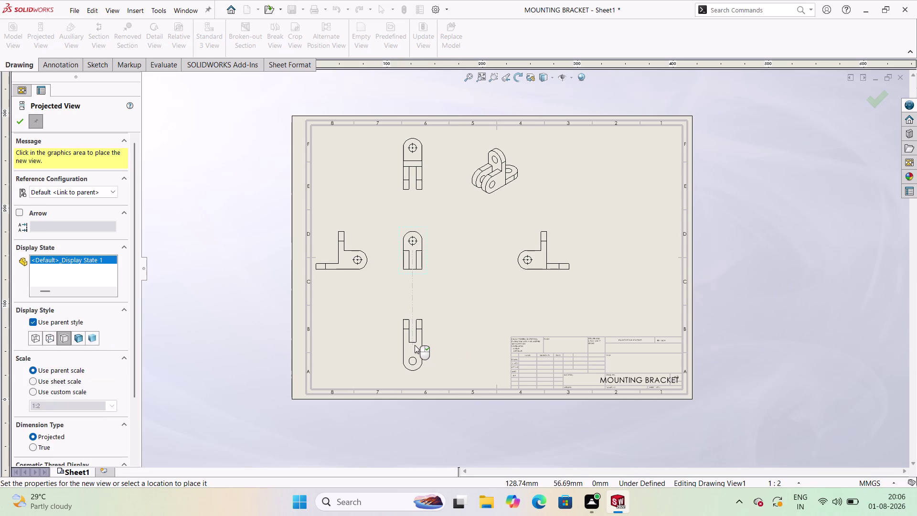
click(415, 345)
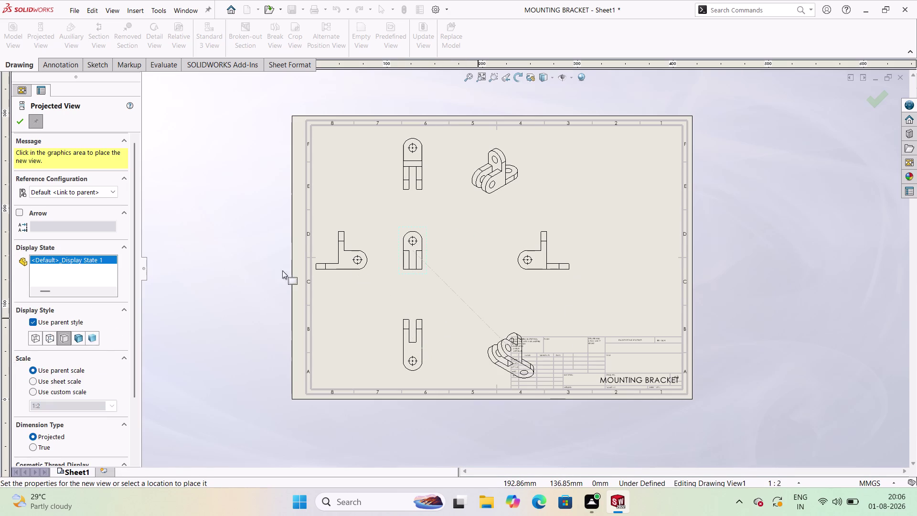
click(24, 119)
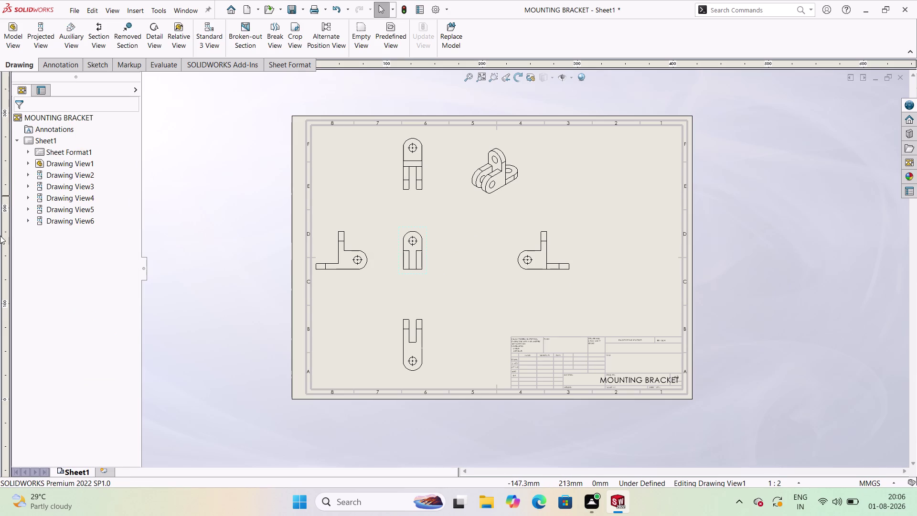
Switch to the Annotation tab and activate Smart Dimension.
scroll(down, 3)
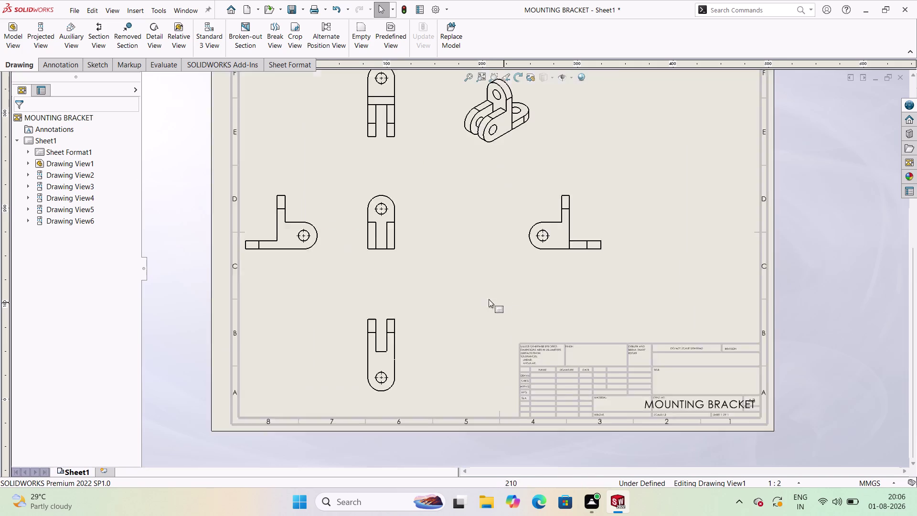
scroll(up, 3)
scroll(down, 3)
scroll(up, 3)
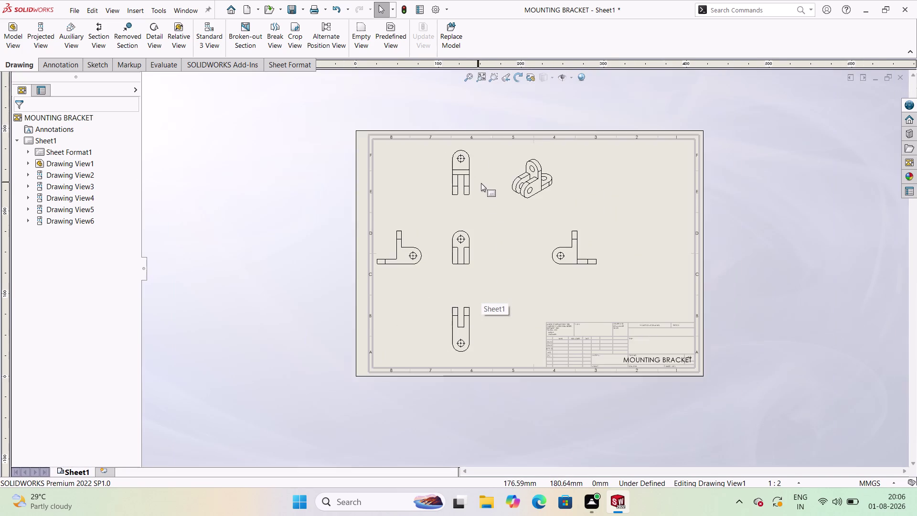
scroll(down, 3)
scroll(up, 3)
scroll(down, 3)
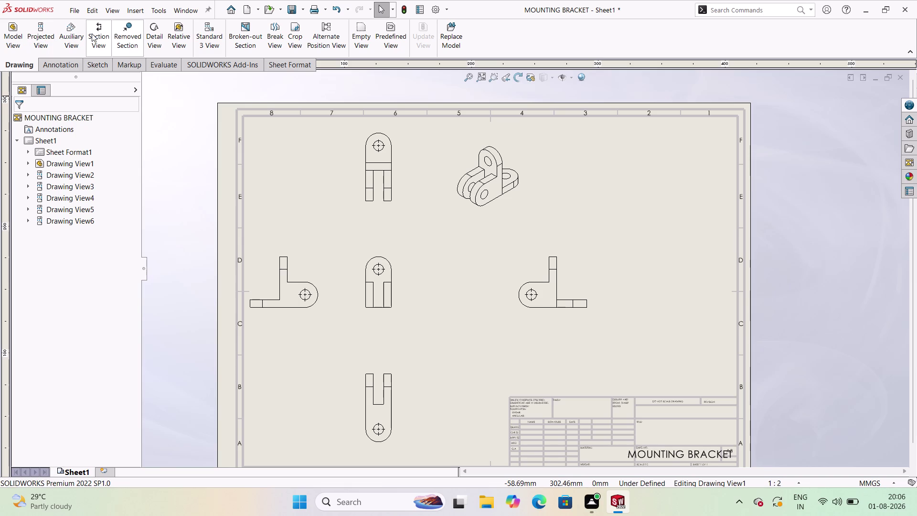
click(50, 67)
click(33, 31)
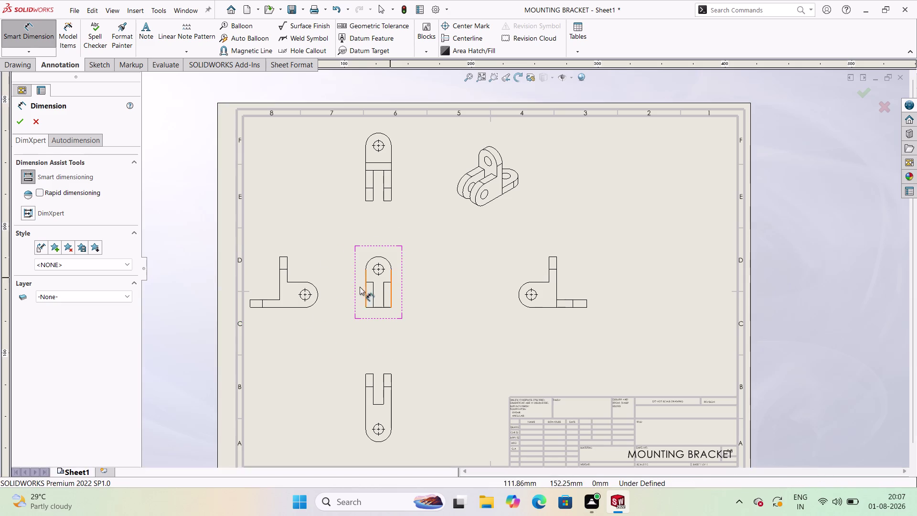
Dimension the left view's rounded end as R20 and its hole as Ø16.
click(316, 286)
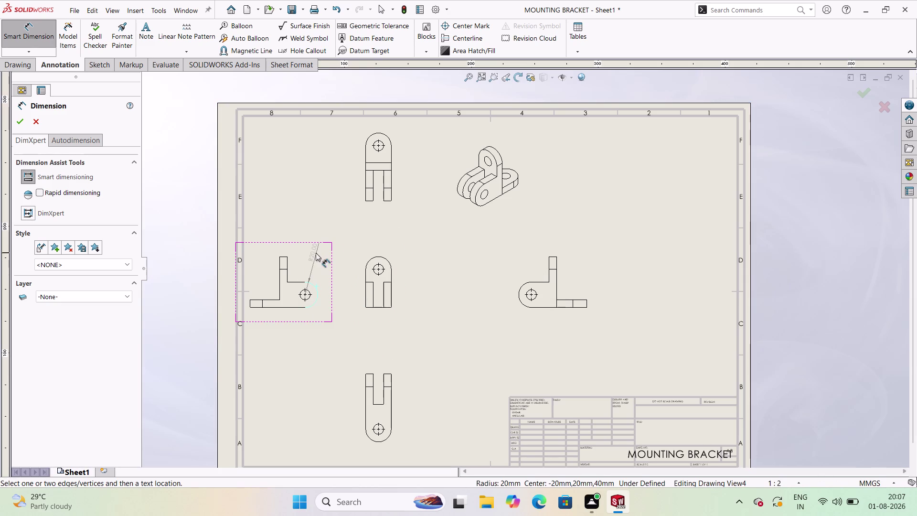
click(315, 250)
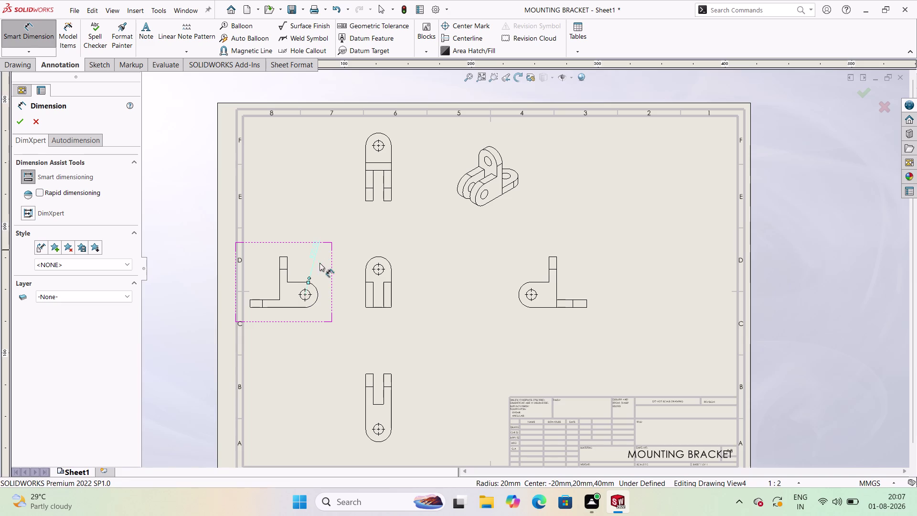
click(310, 290)
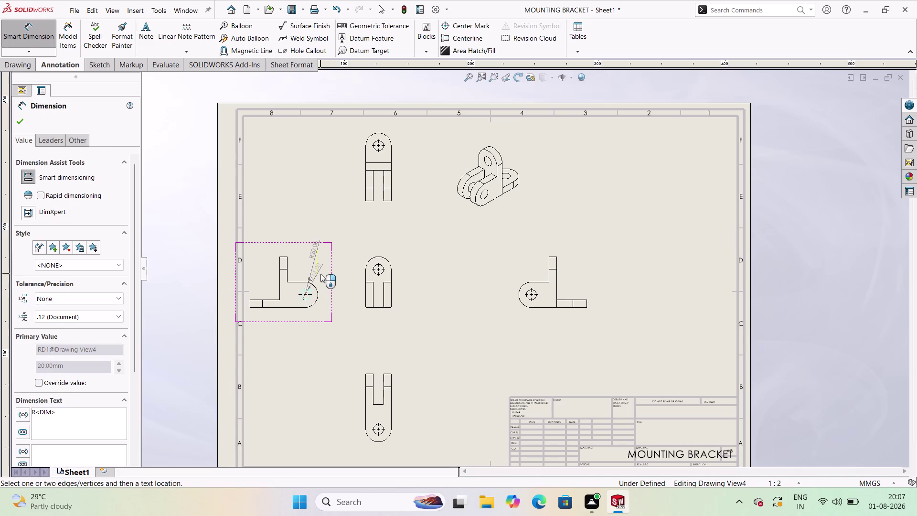
click(328, 270)
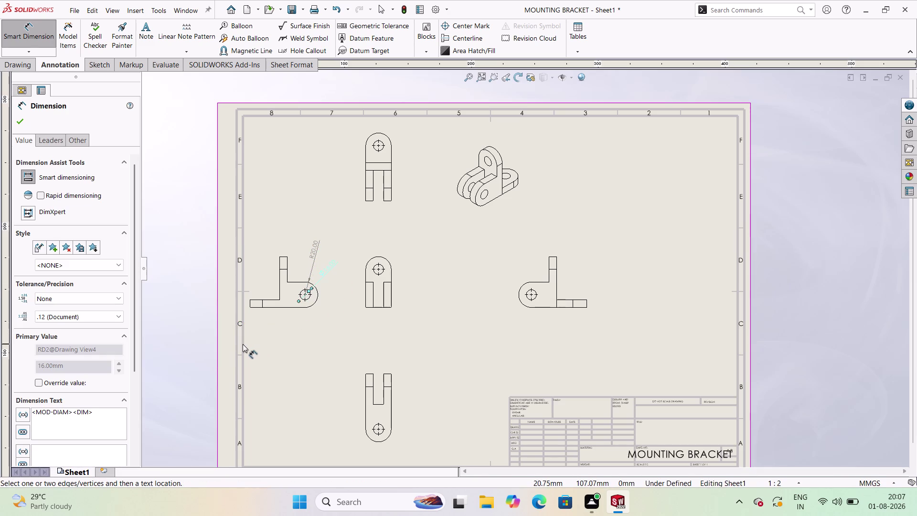
click(369, 201)
click(367, 214)
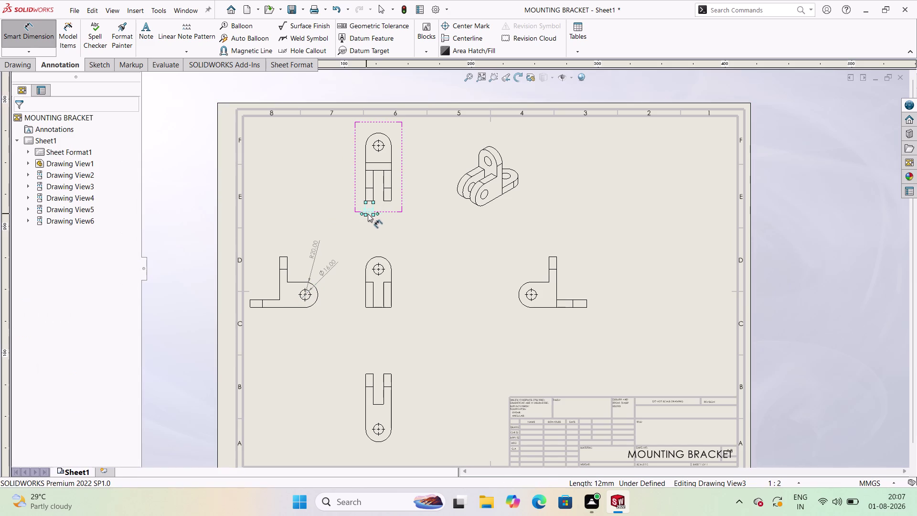
Add two 12.00 slot width dimensions to the top view.
click(388, 200)
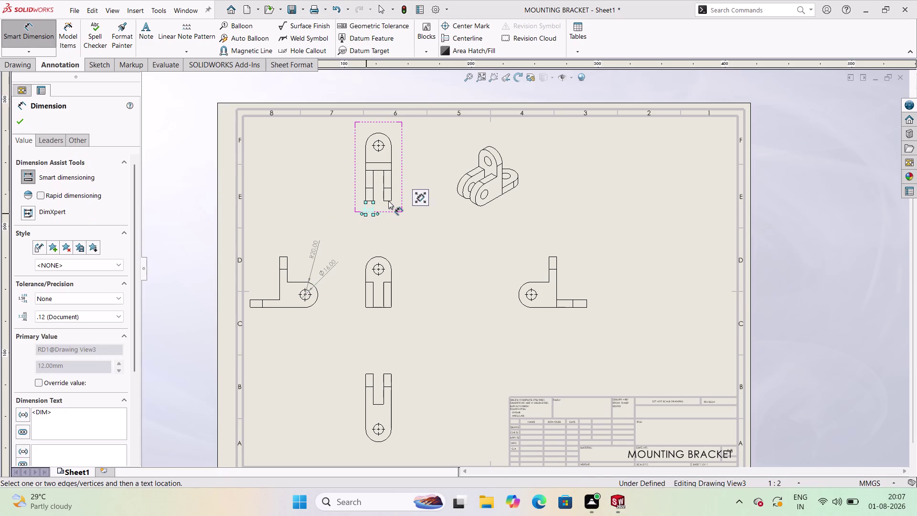
click(386, 201)
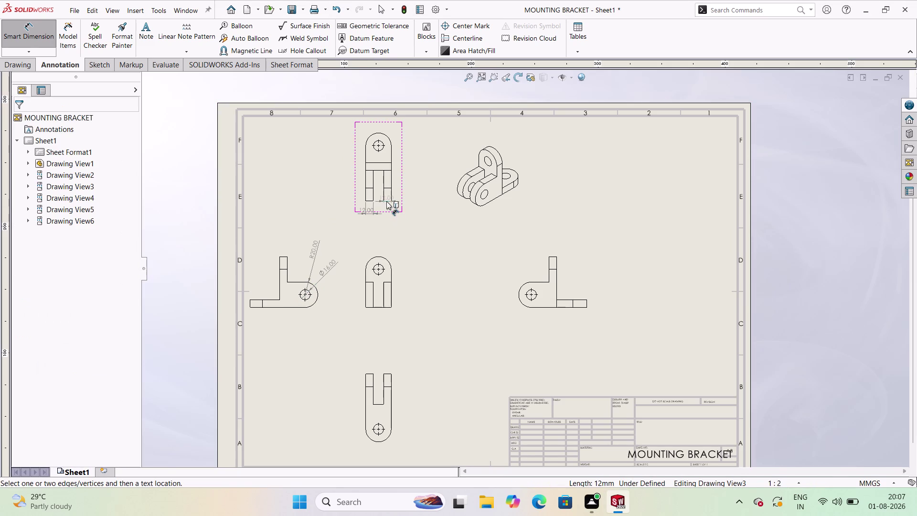
click(393, 211)
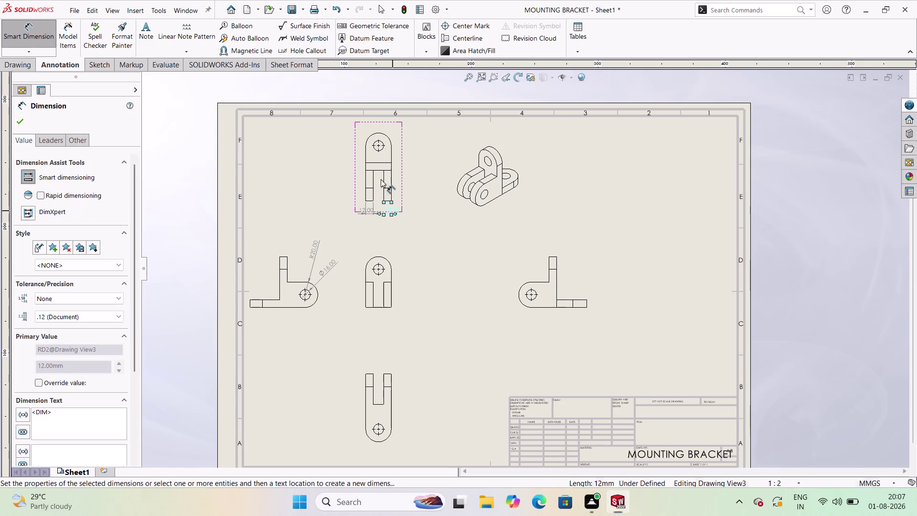
click(380, 403)
click(381, 363)
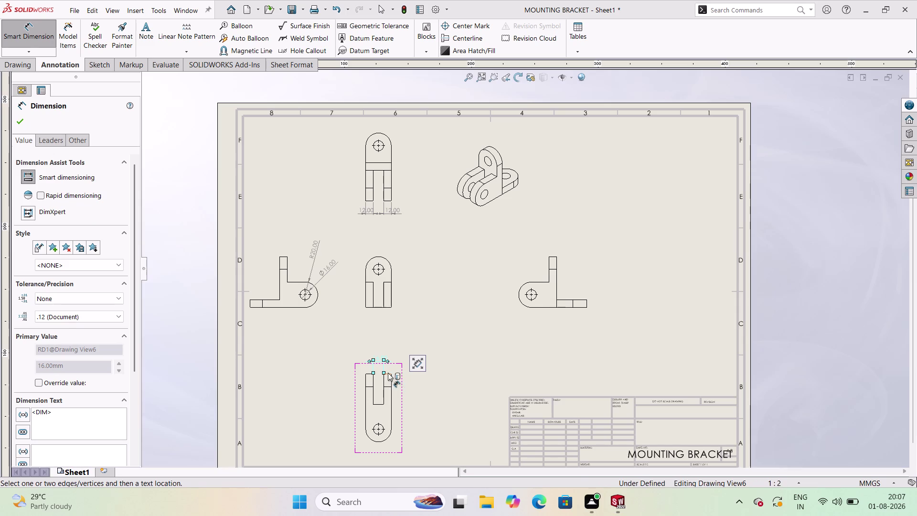
Add 16.00 and 12.00 width dimensions above the bottom view.
click(387, 371)
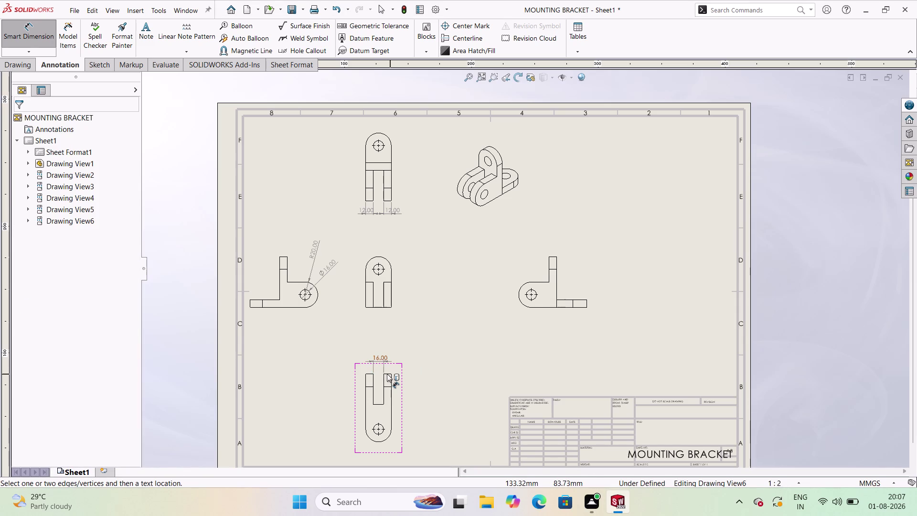
click(387, 374)
click(391, 361)
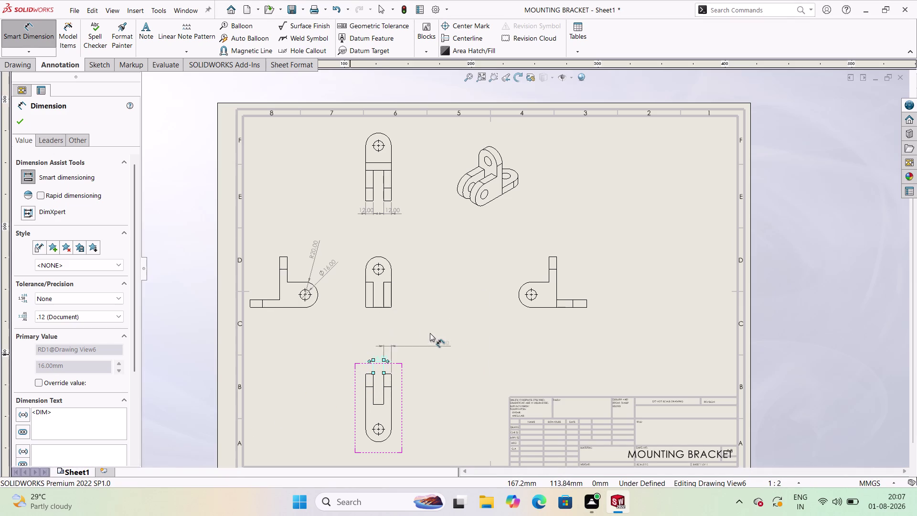
click(402, 363)
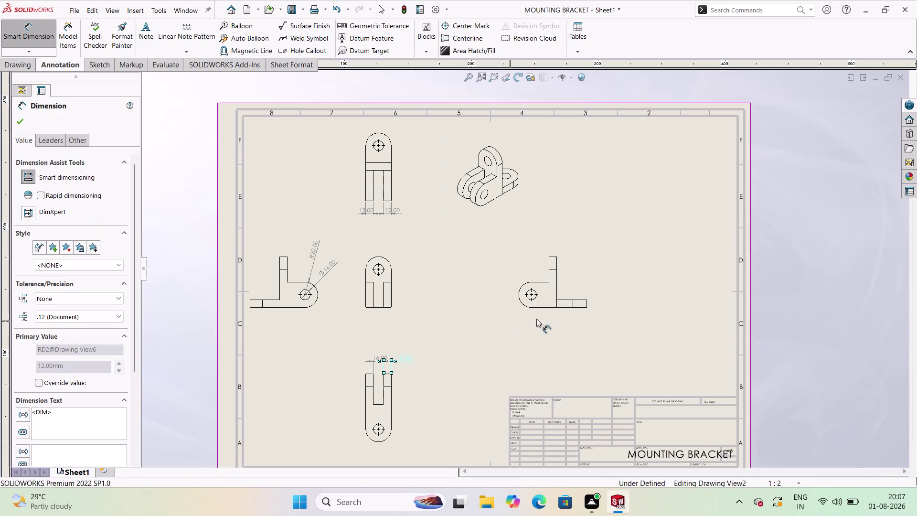
click(546, 307)
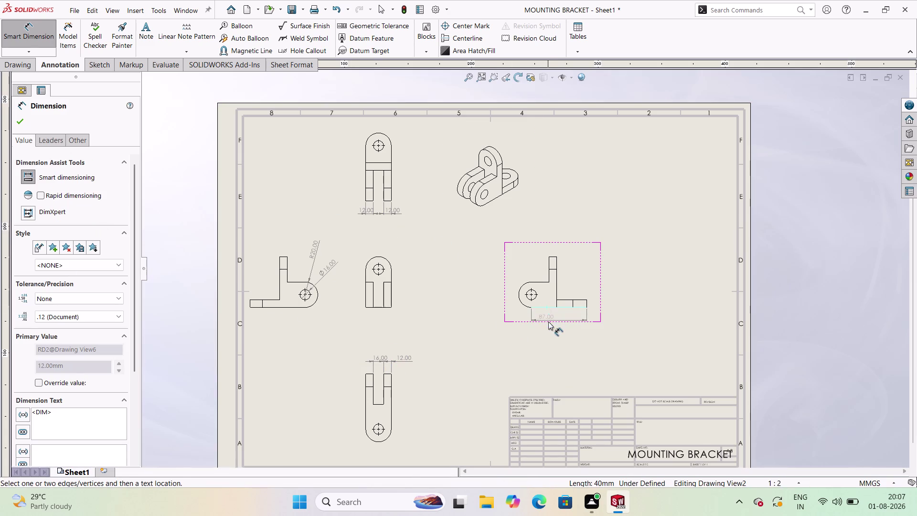
Give the right-side view an 87.00 length and an 80.00 height.
click(552, 331)
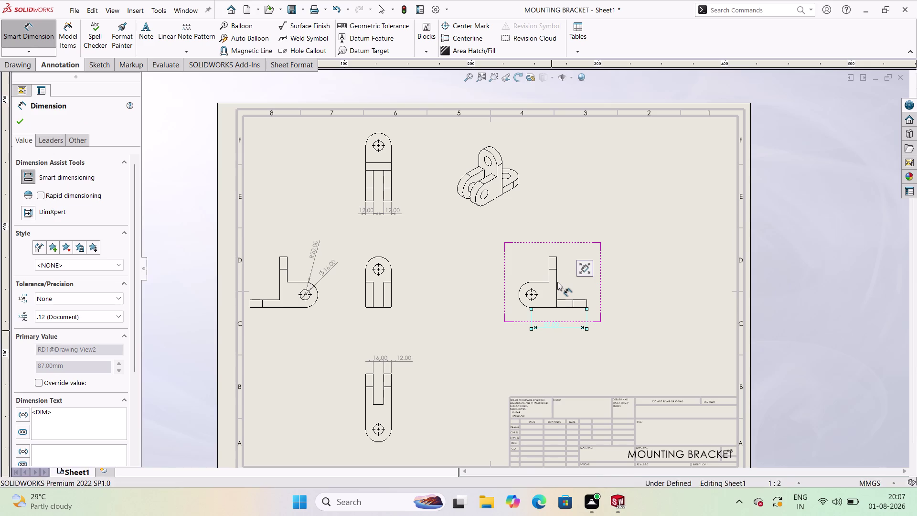
click(557, 282)
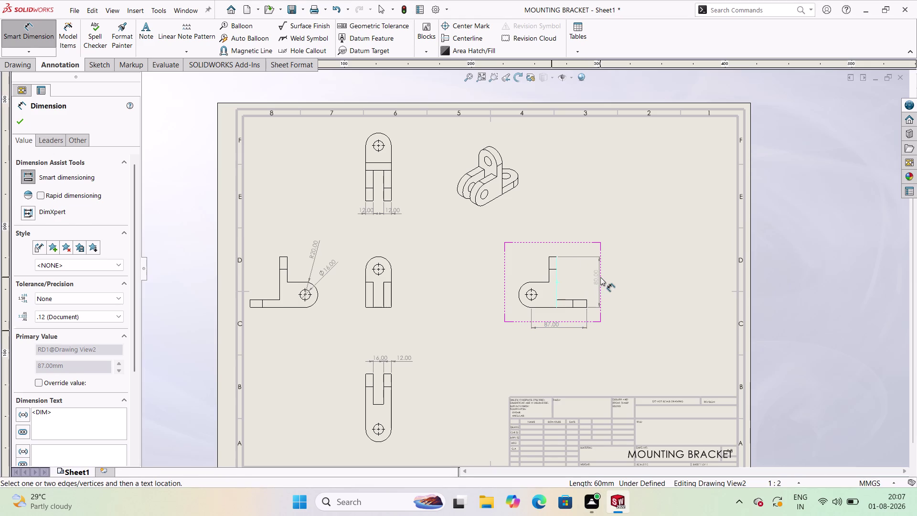
click(600, 277)
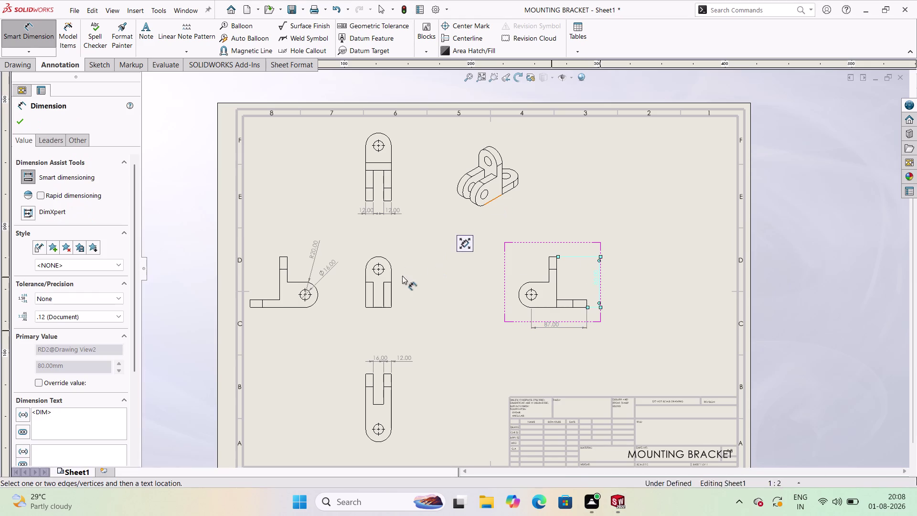
click(383, 301)
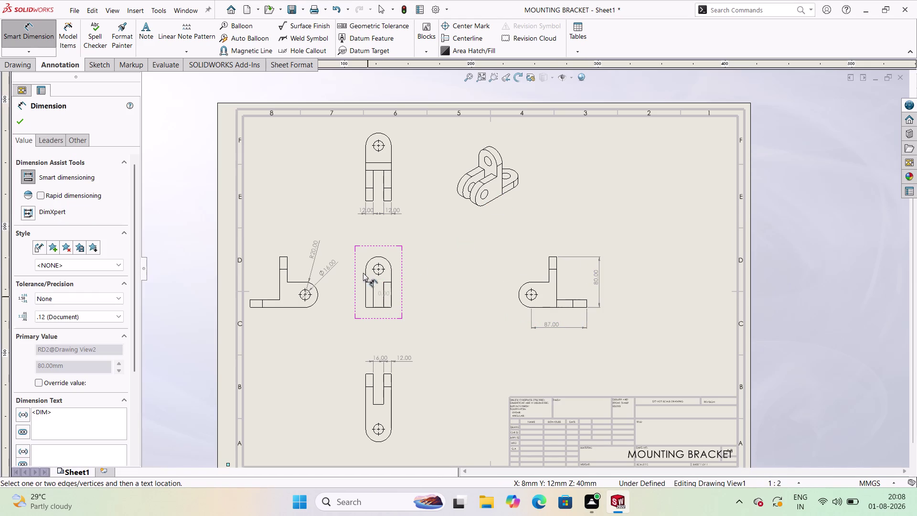
key(Escape)
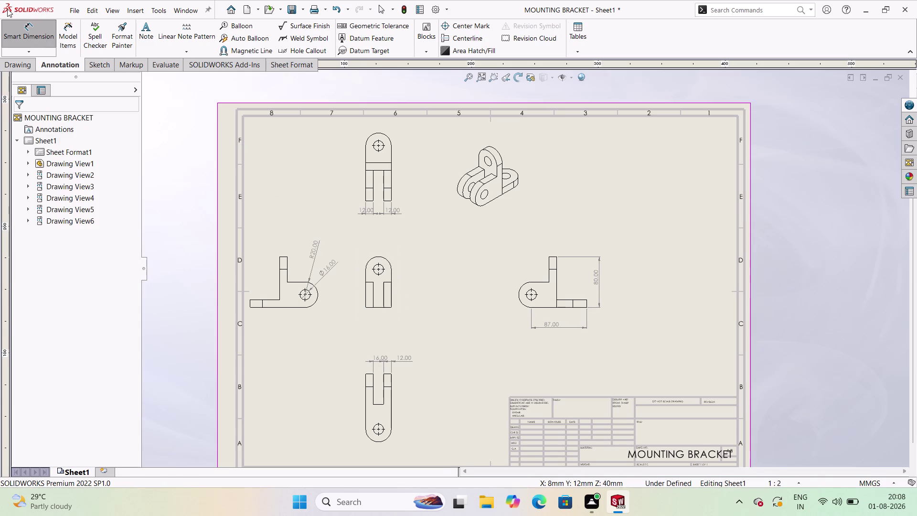
Dimension the front view with a 28.00 width and a 60.00 height.
click(26, 21)
click(27, 22)
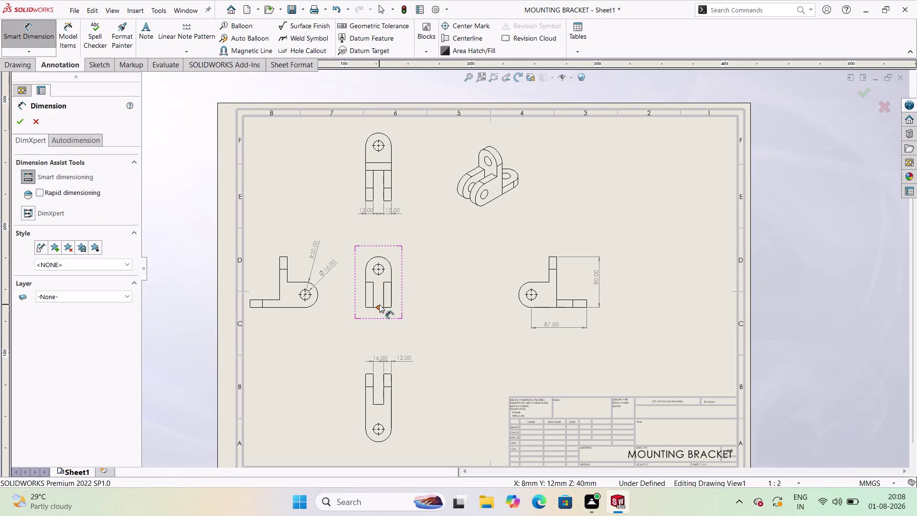
click(40, 36)
click(40, 36)
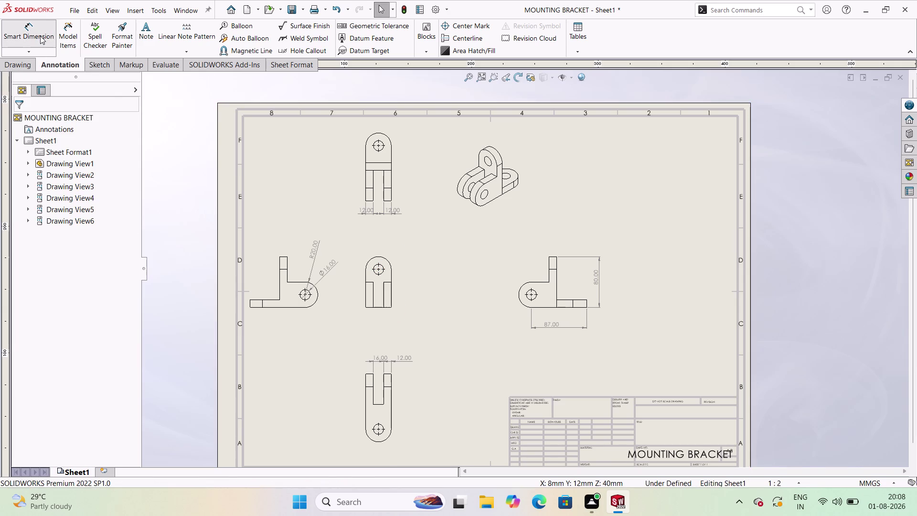
click(368, 307)
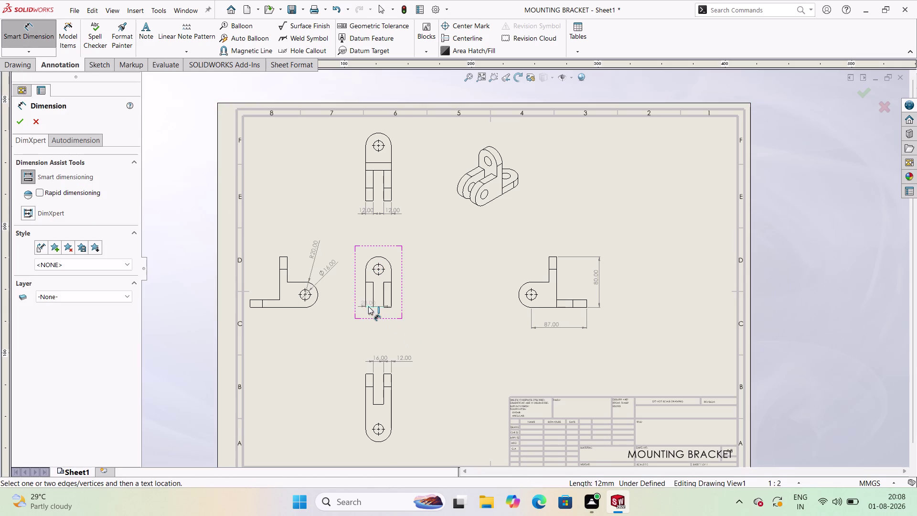
click(380, 313)
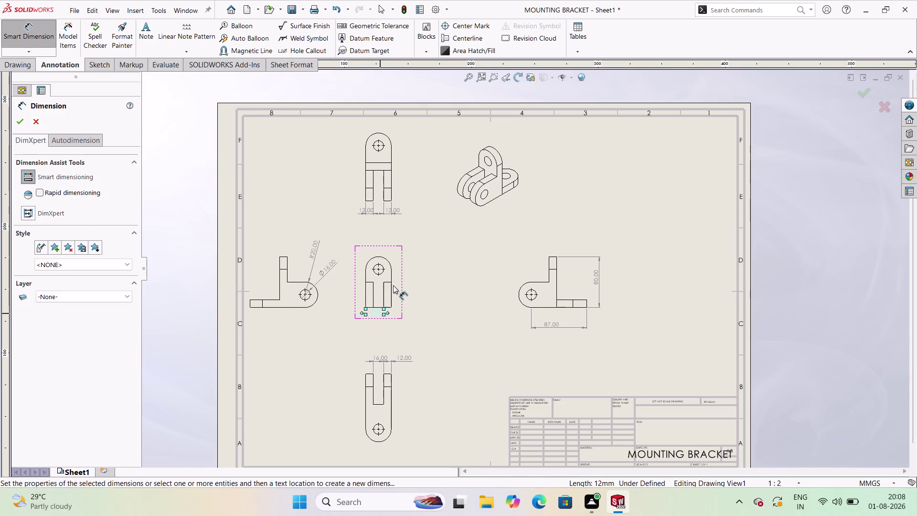
click(391, 288)
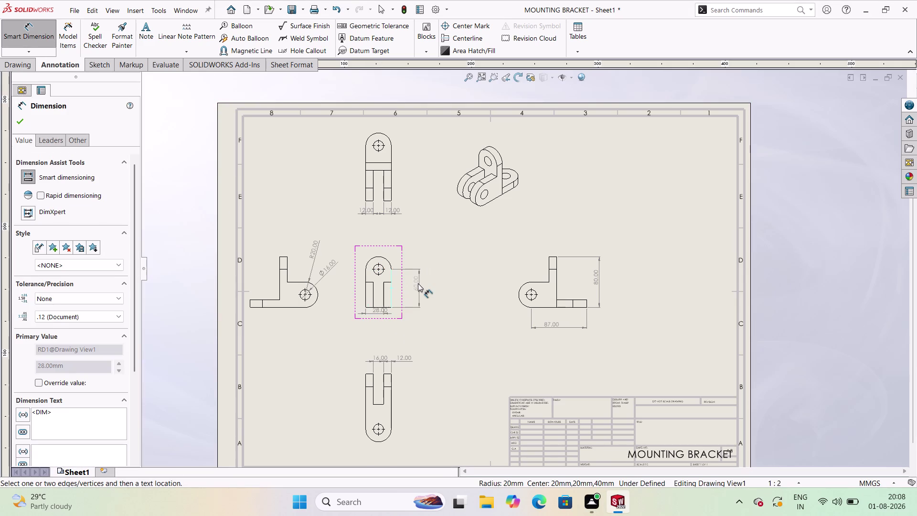
click(418, 283)
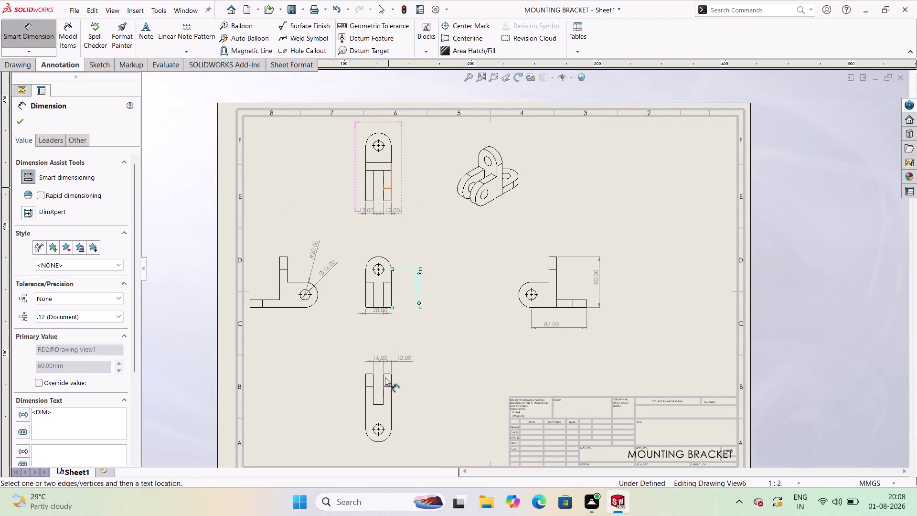
click(21, 120)
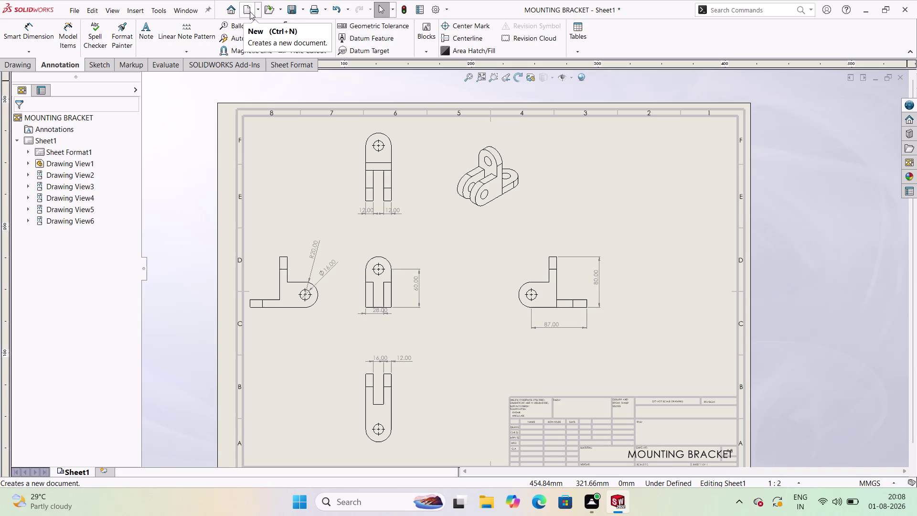
Choose Save As from the File menu for the dimensioned drawing.
click(76, 11)
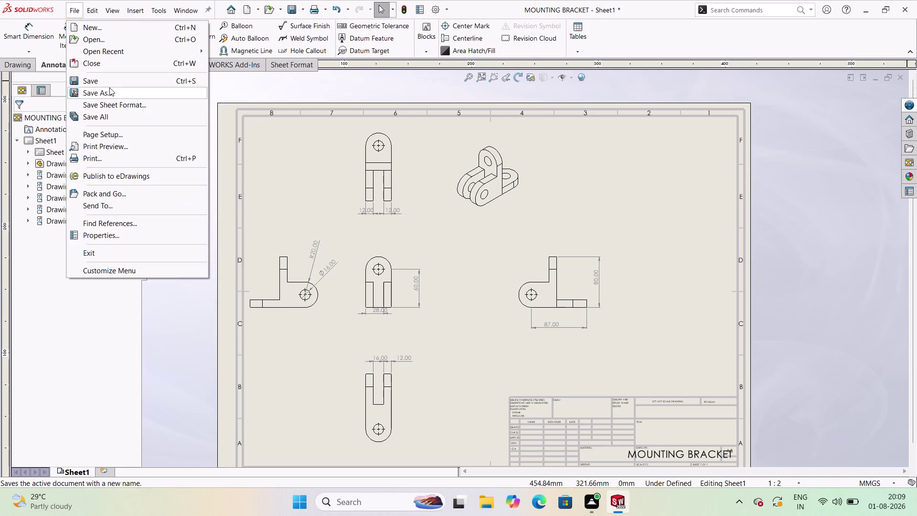
click(111, 89)
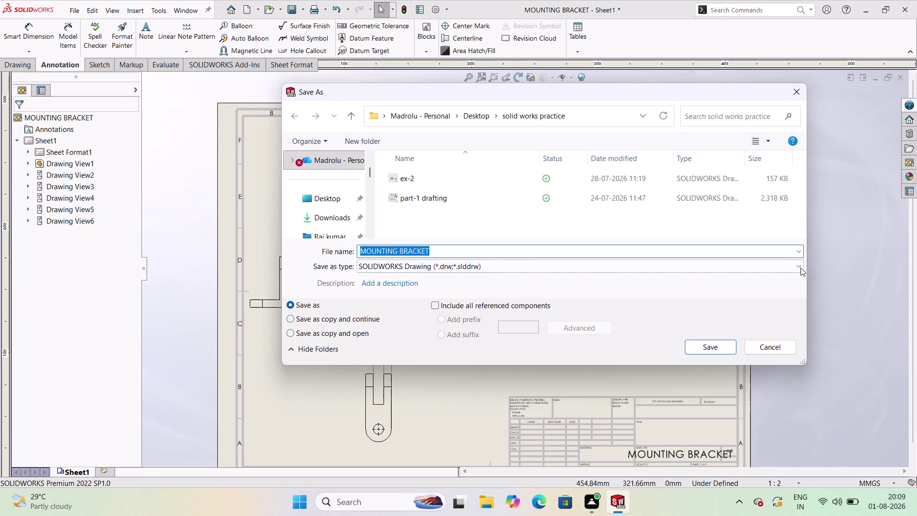
Save the drawing as an Adobe PDF named 'MOUNTING BRACKET DRADTING' in the practice folder.
click(694, 249)
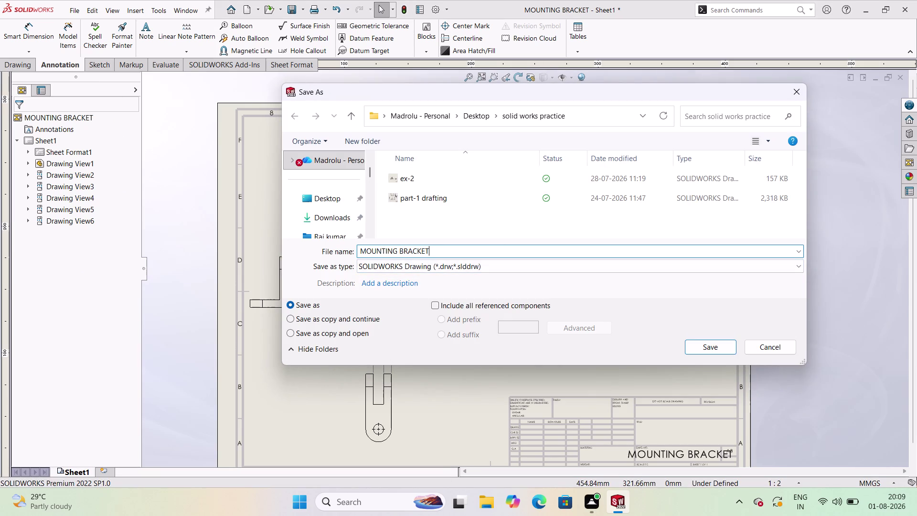
key(space)
text(DR)
text(A)
text(DTI)
text(N)
key(g)
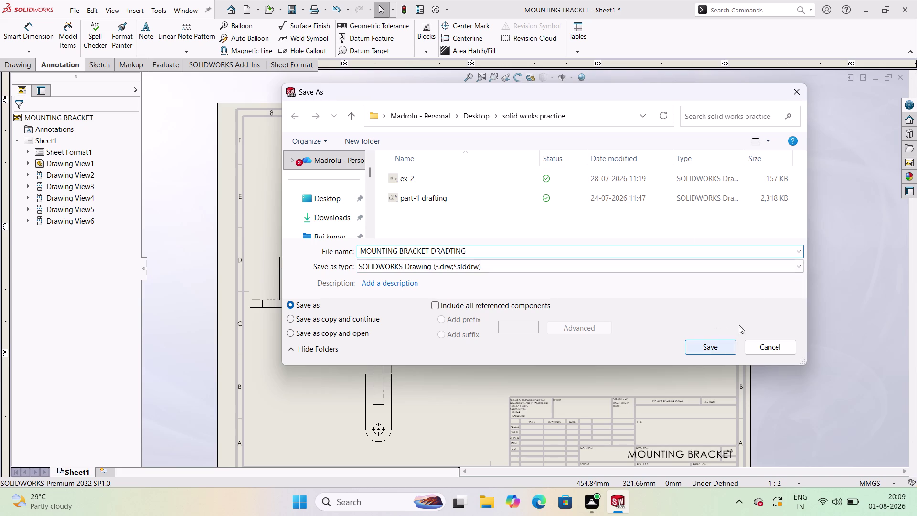
click(802, 266)
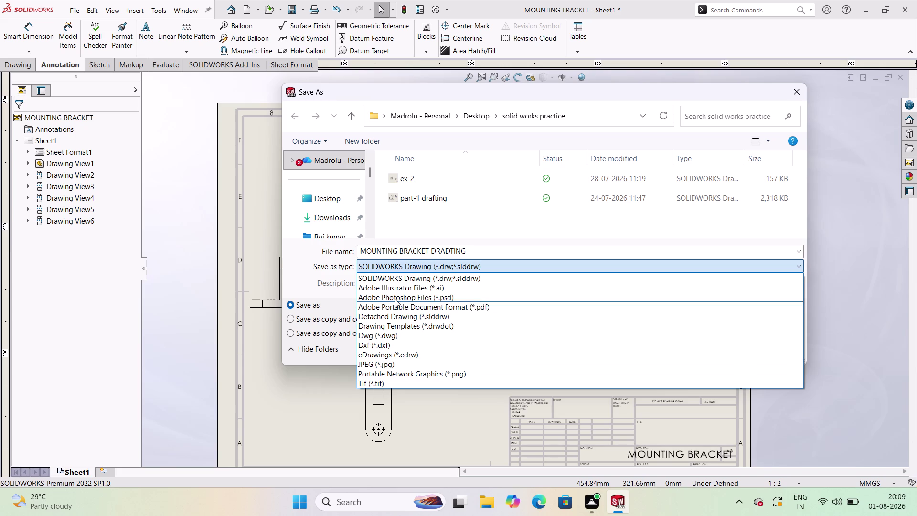
click(488, 310)
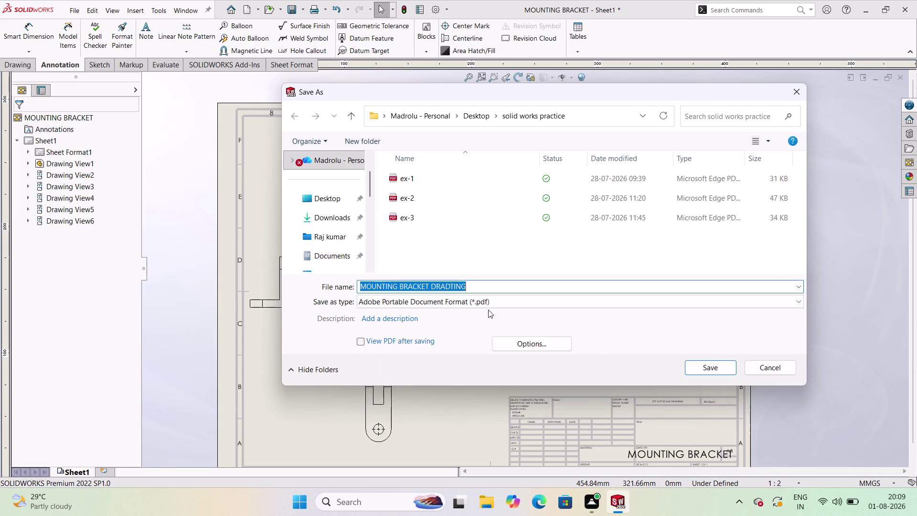
click(709, 369)
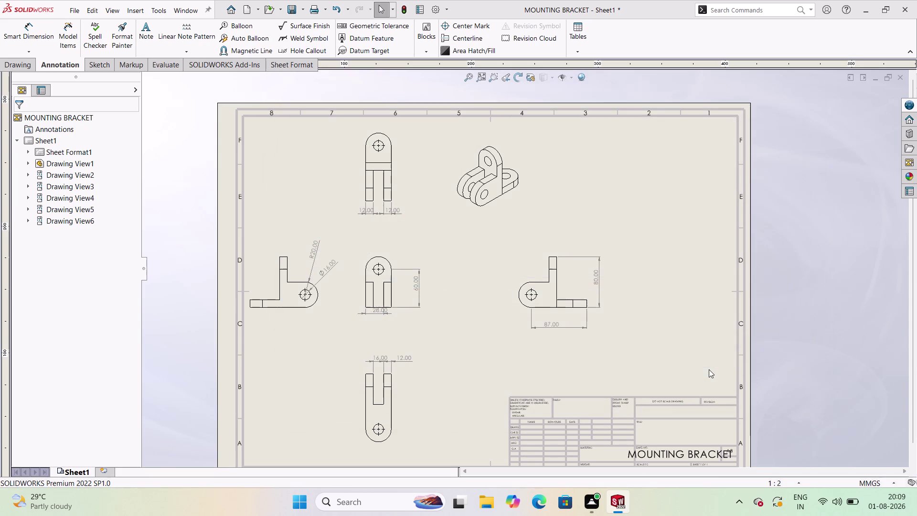